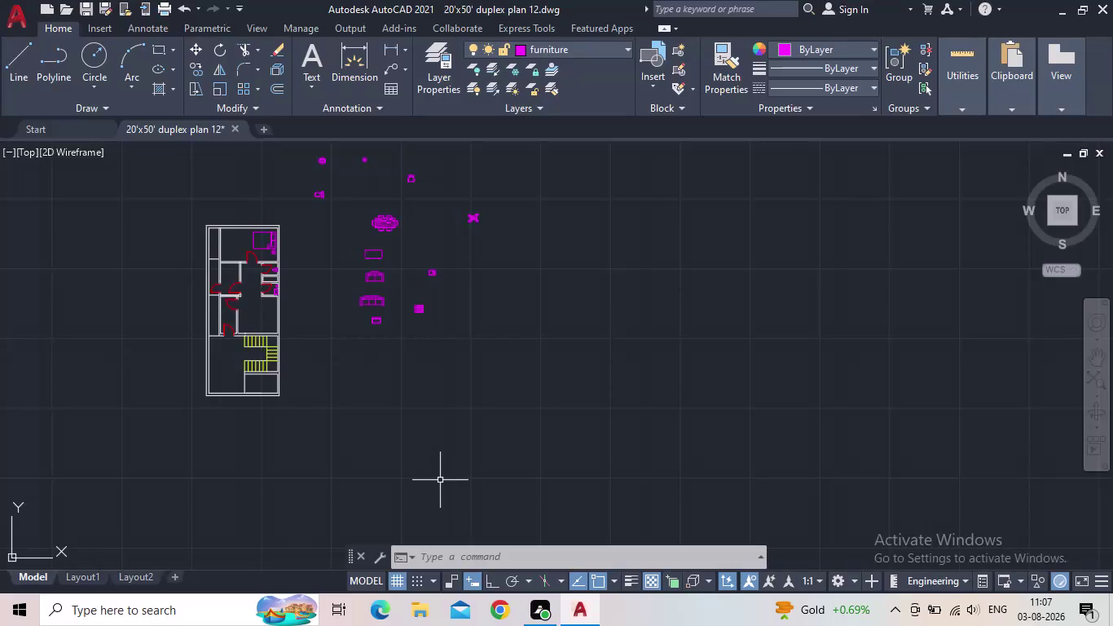
Pan and zoom across the duplex plan to view the bedroom, bathrooms and furniture.
middle_drag(367, 358, 386, 387)
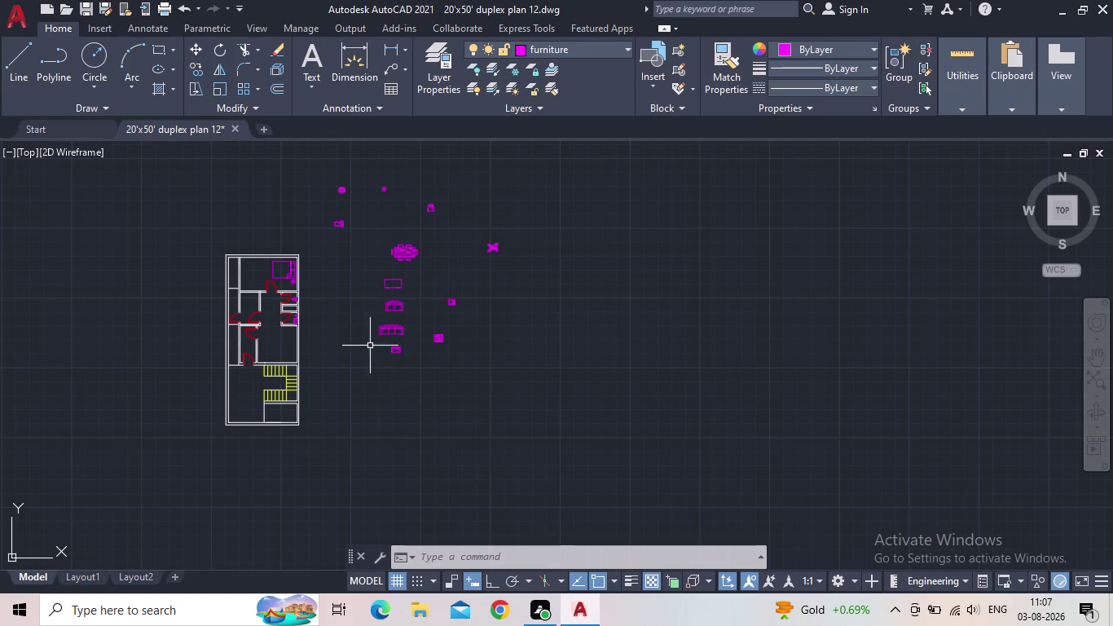
middle_drag(364, 332, 414, 281)
scroll(up, 3)
scroll(up, 3)
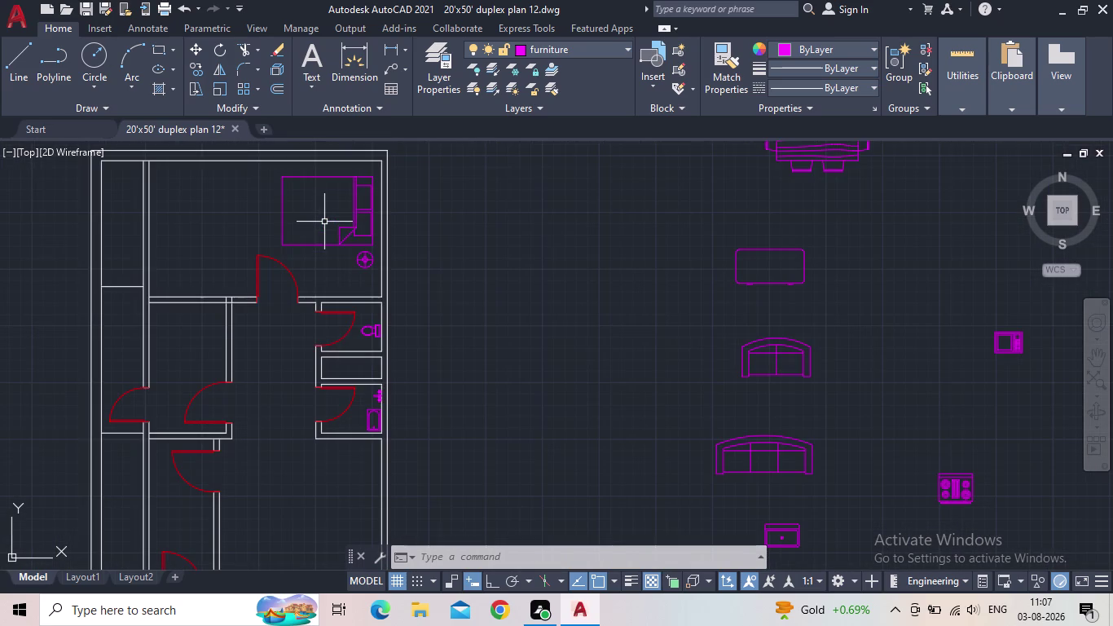
middle_drag(335, 263, 354, 249)
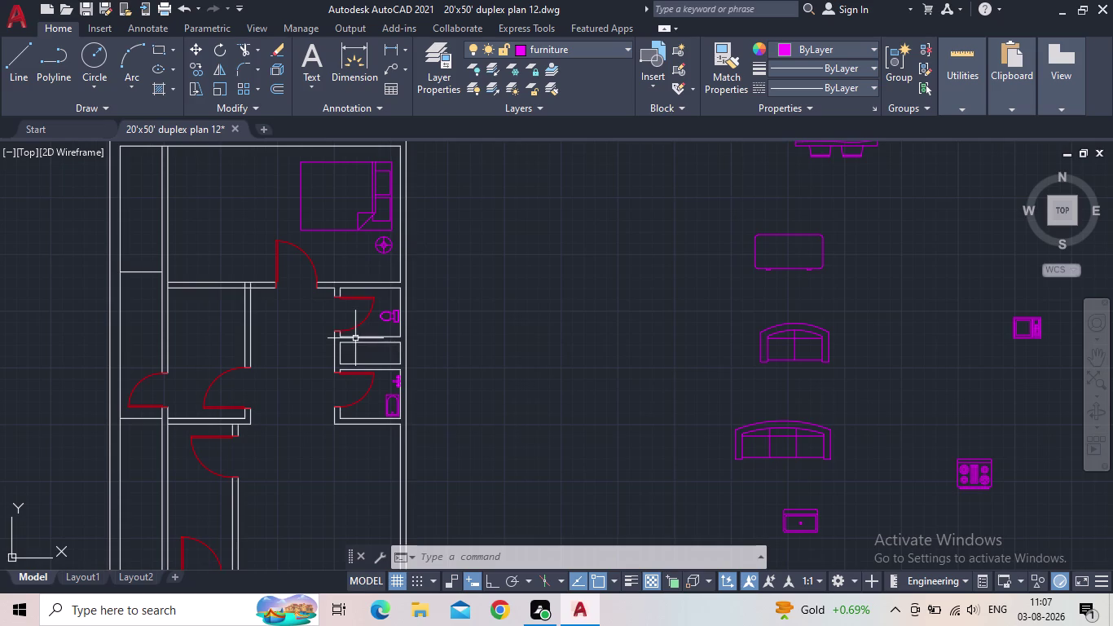
scroll(up, 3)
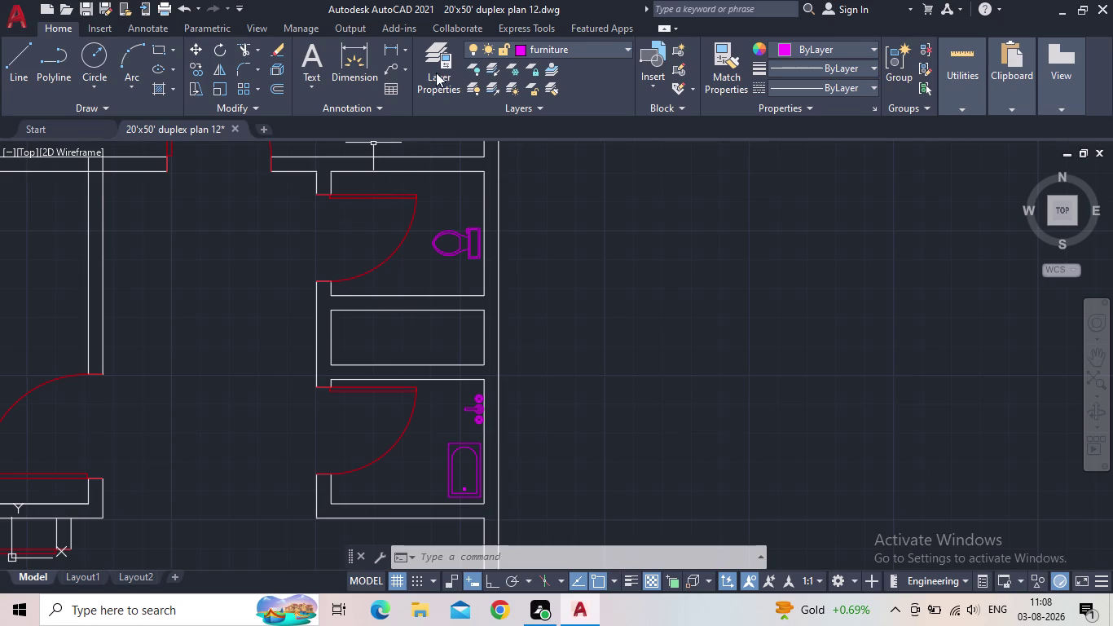
scroll(down, 3)
scroll(down, 3)
middle_drag(491, 238, 421, 202)
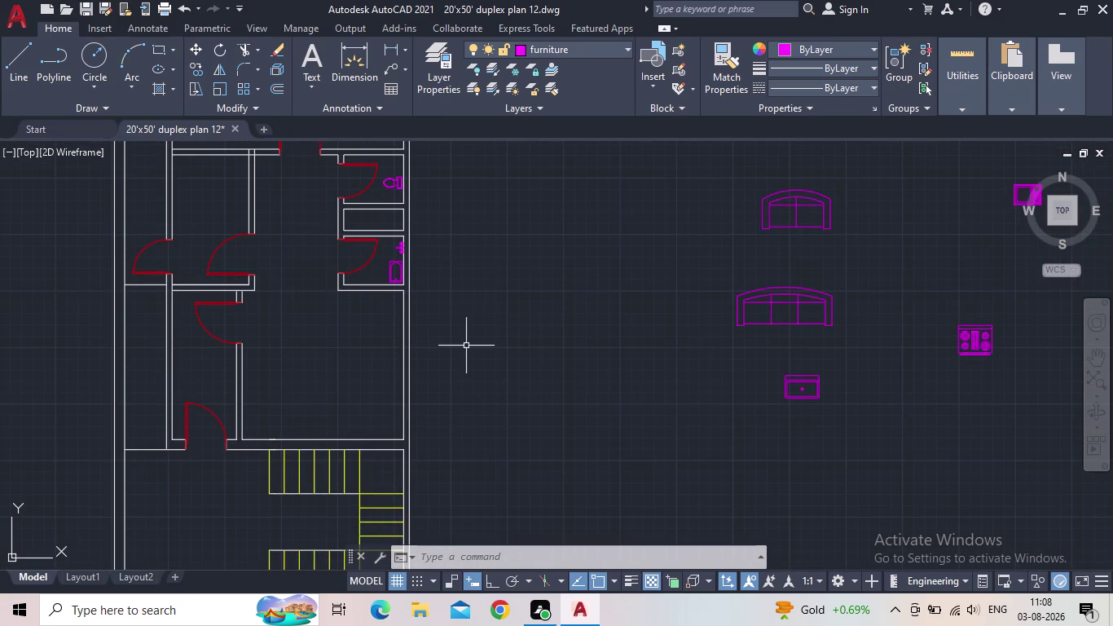
key(Escape)
Make floor the current layer in the Layer Properties Manager.
click(436, 75)
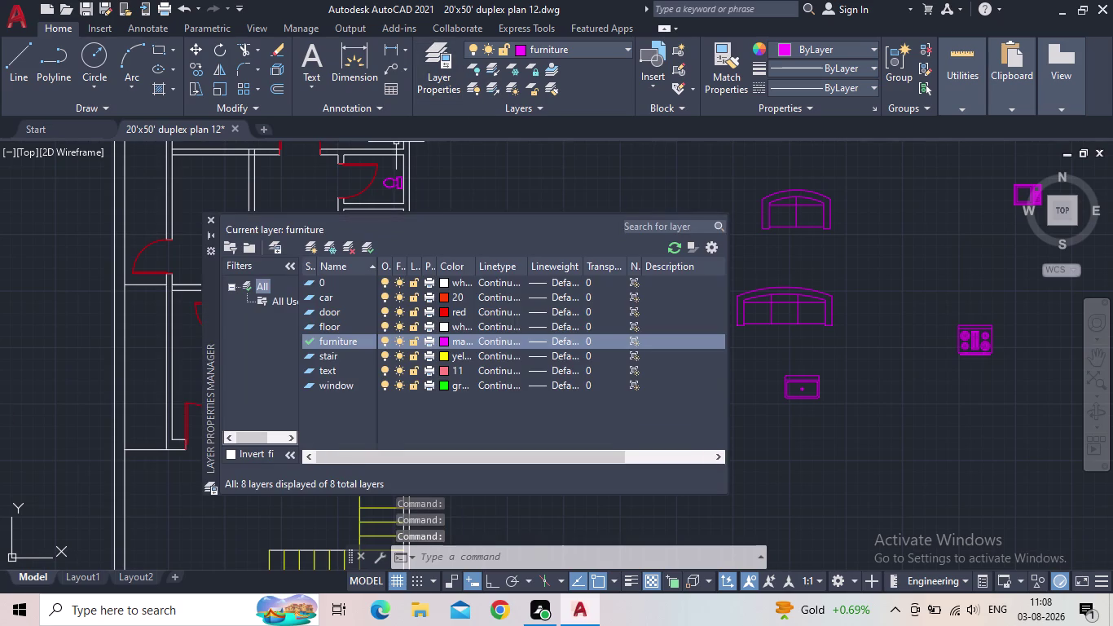
double_click(304, 325)
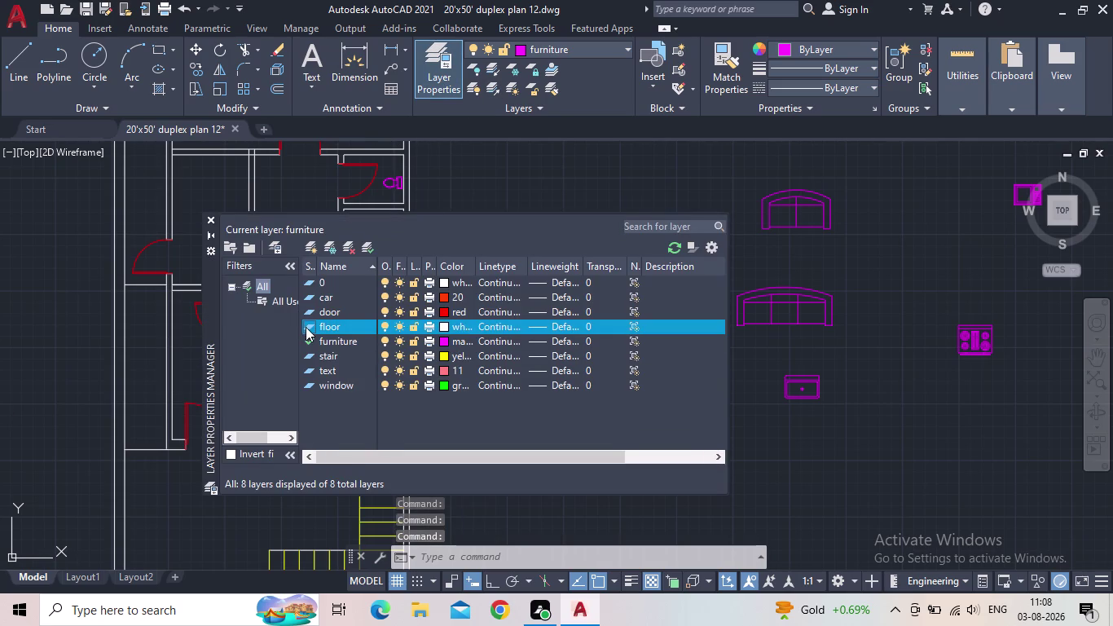
double_click(313, 327)
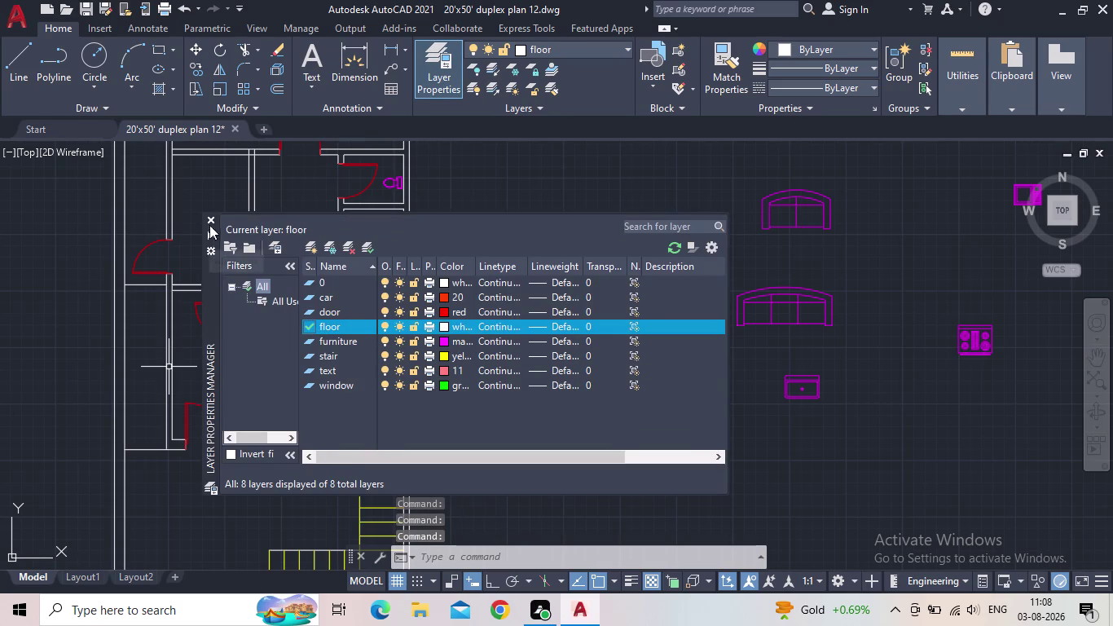
click(209, 218)
scroll(down, 3)
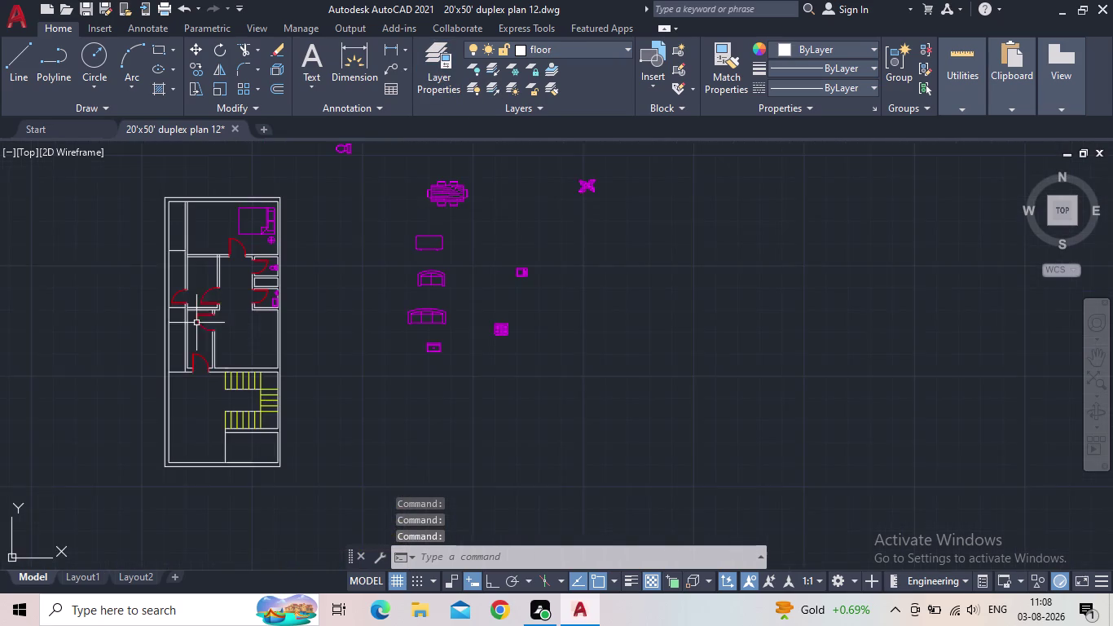
middle_drag(202, 333, 230, 347)
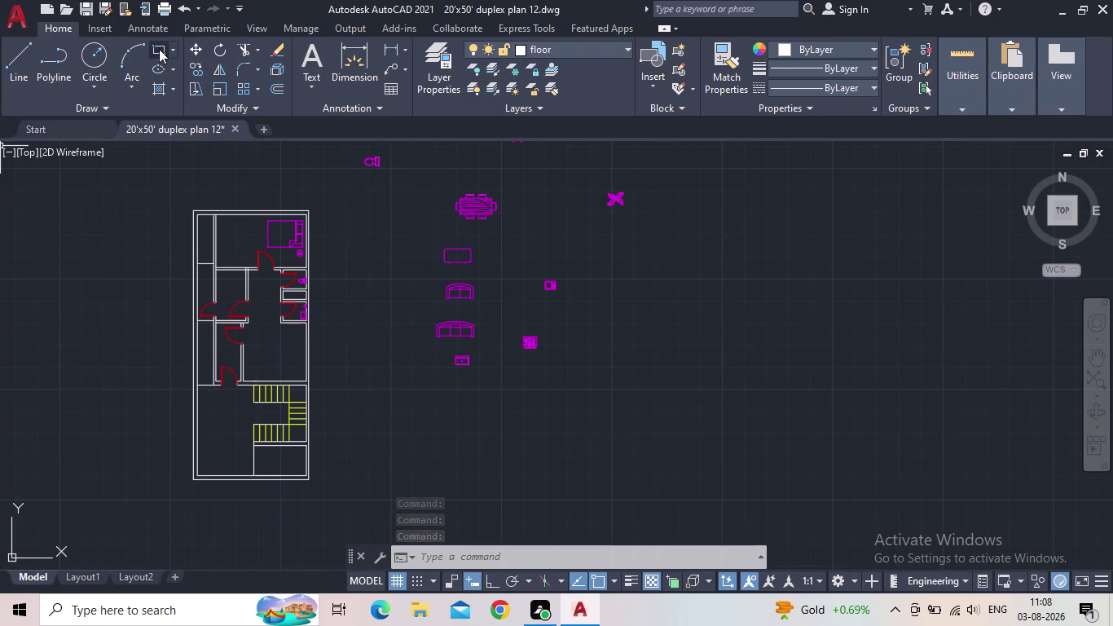
Draw the first counter rectangle at the wall corner of the room beside the bathrooms.
click(159, 48)
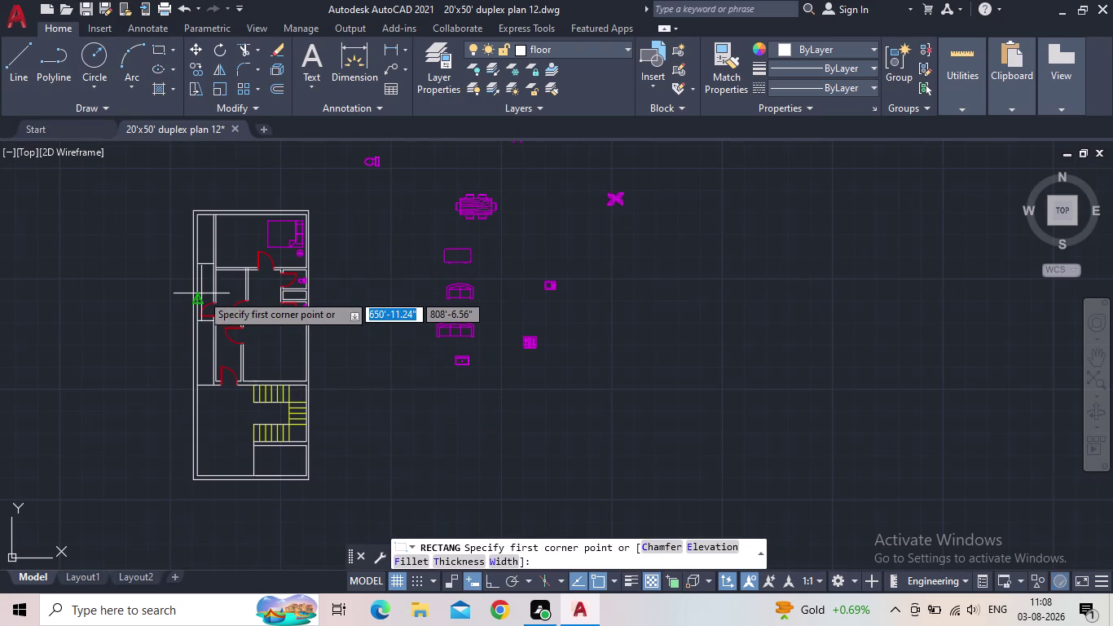
middle_drag(206, 306, 243, 409)
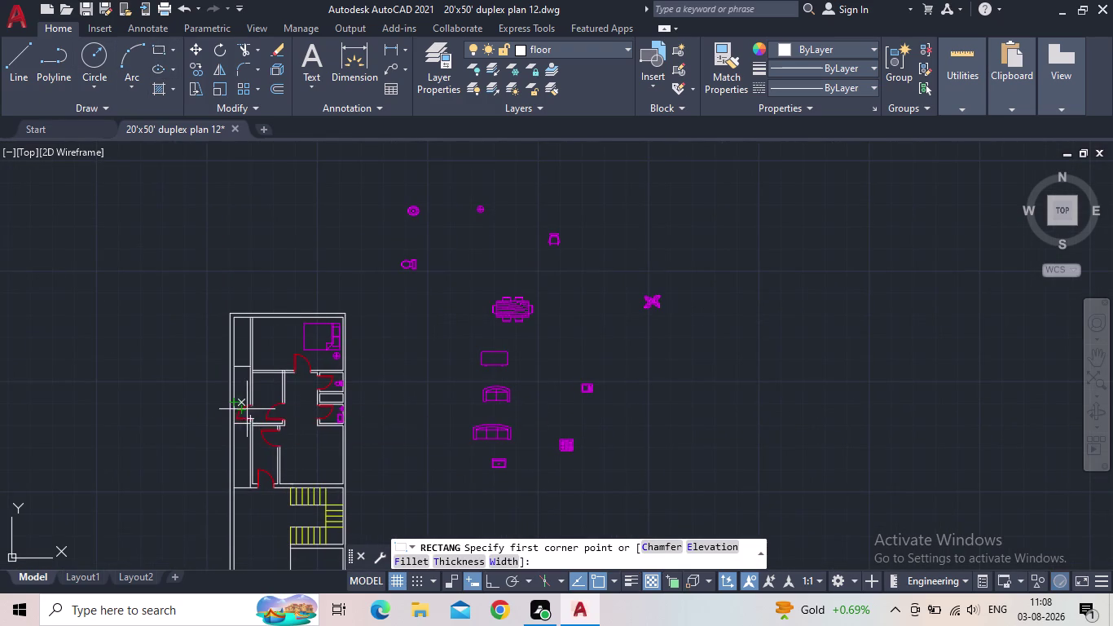
scroll(up, 3)
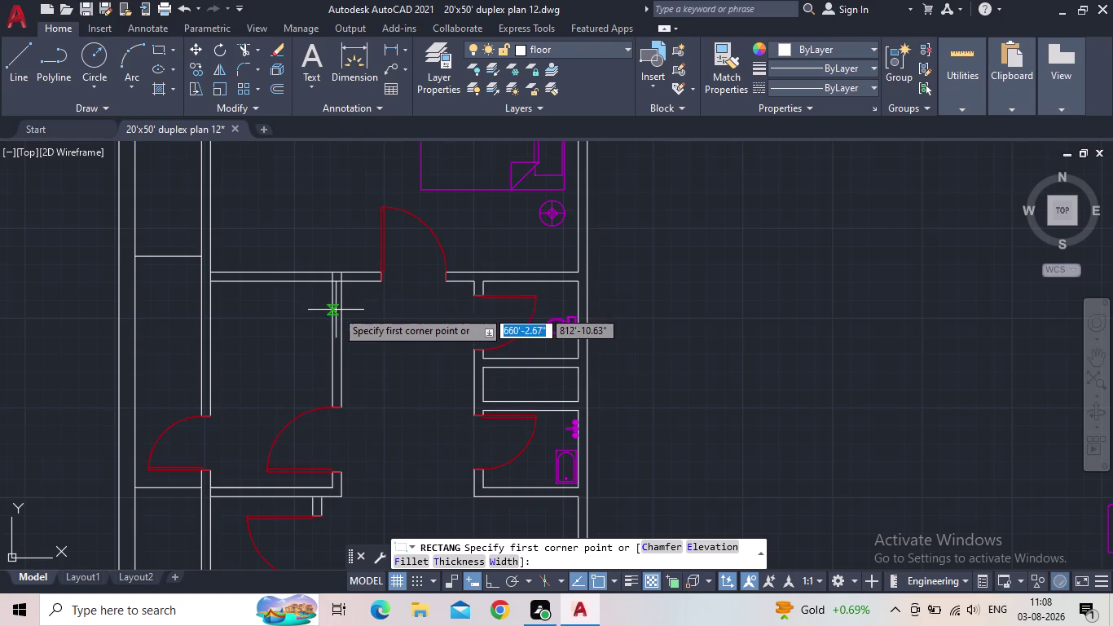
middle_drag(336, 310, 348, 300)
scroll(up, 3)
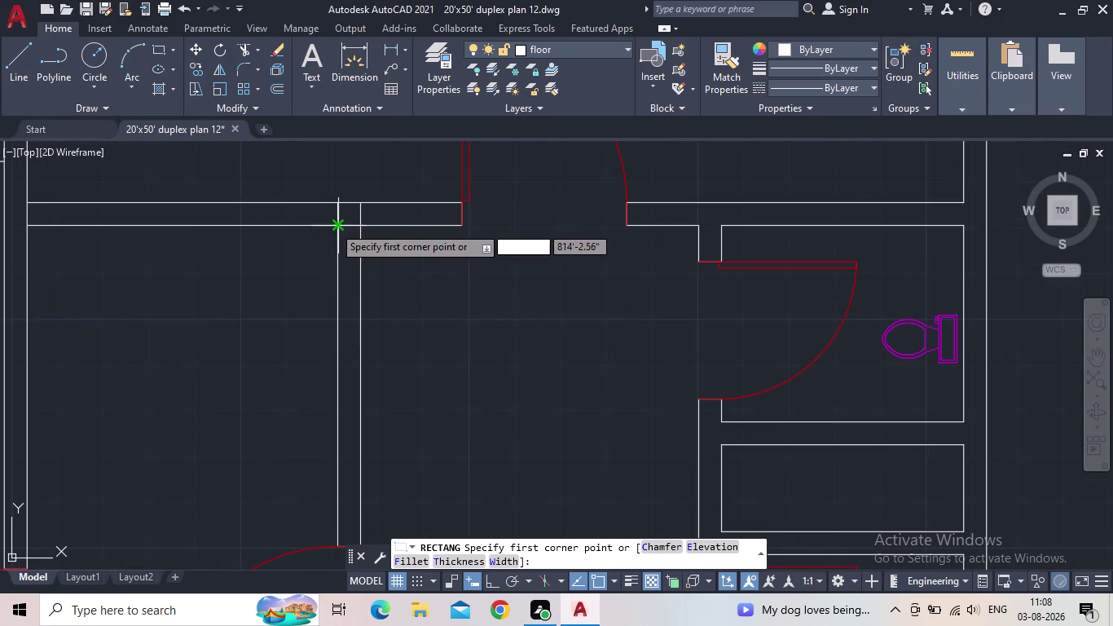
drag(333, 225, 333, 238)
middle_drag(152, 324, 278, 315)
scroll(down, 3)
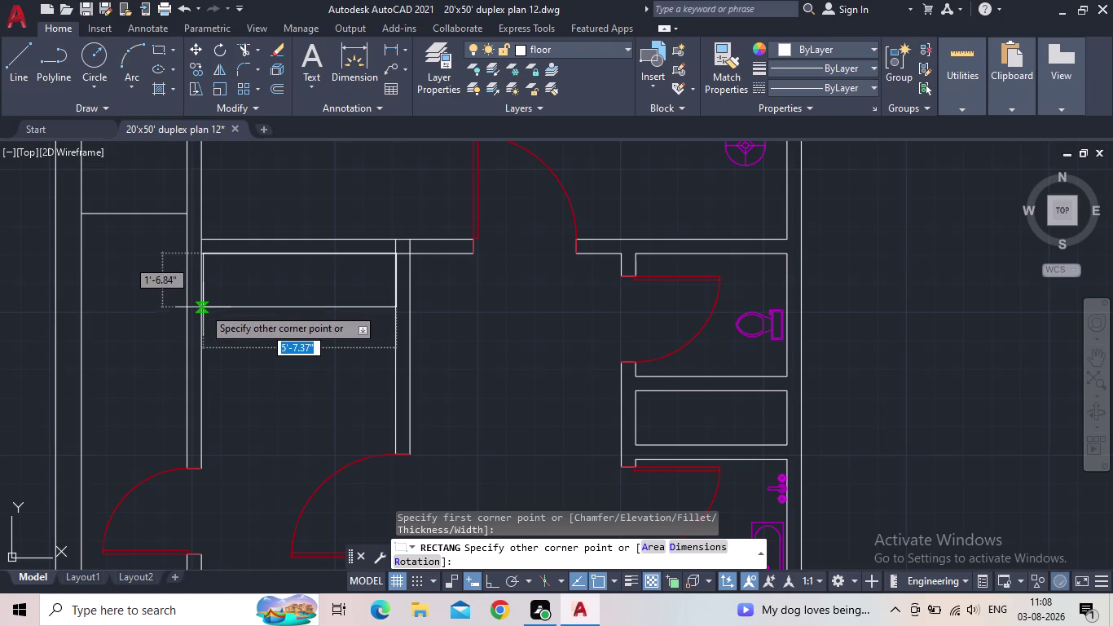
click(201, 299)
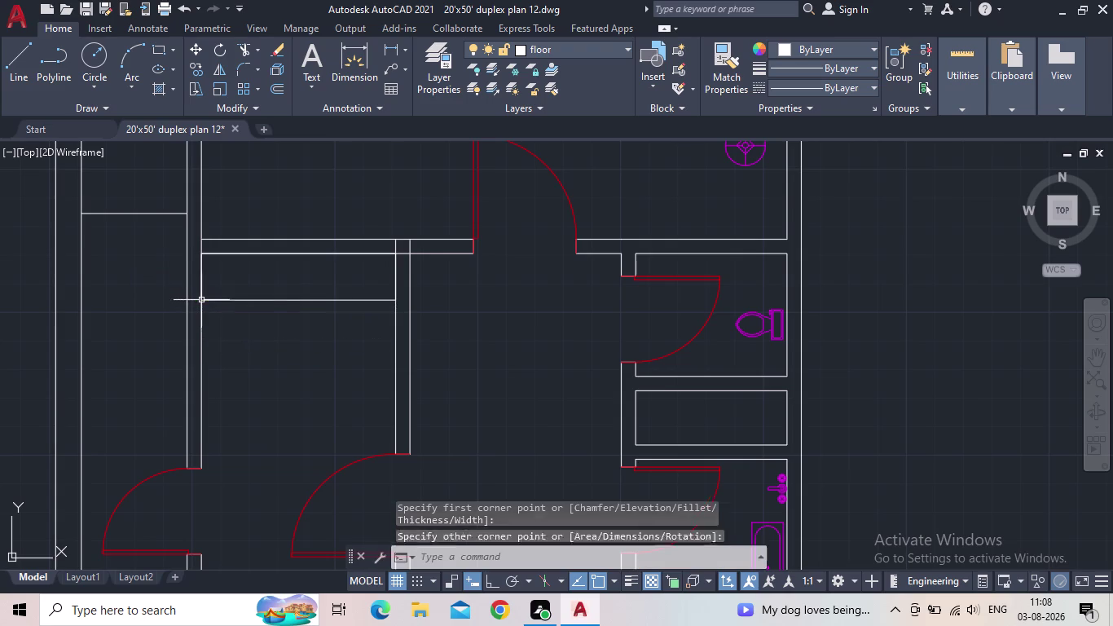
Draw a second, tall counter rectangle from the wall.
key(space)
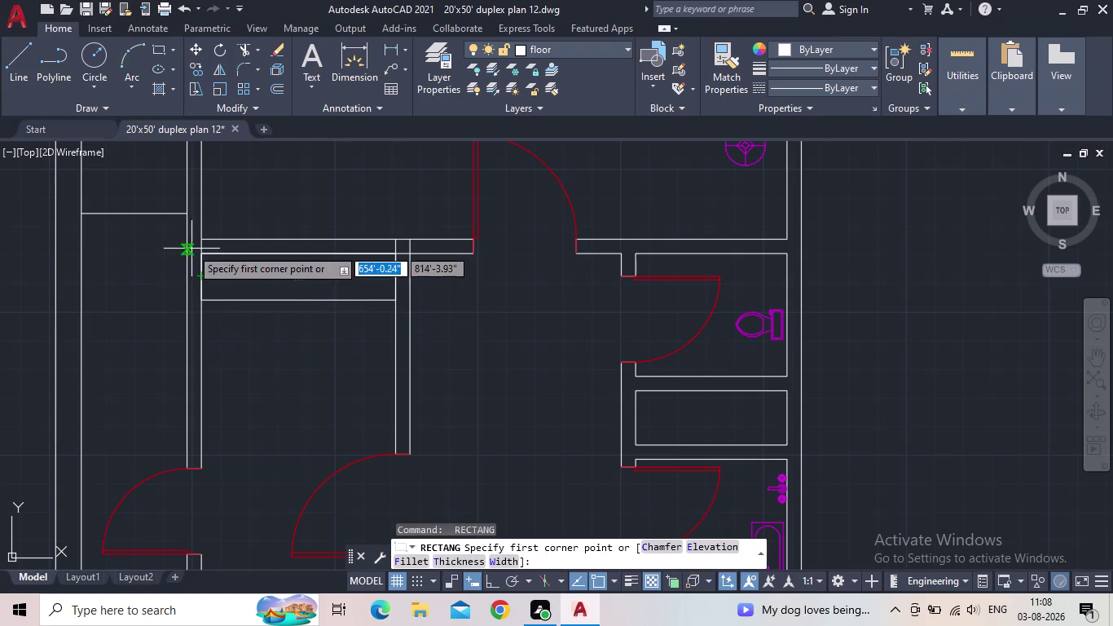
click(200, 257)
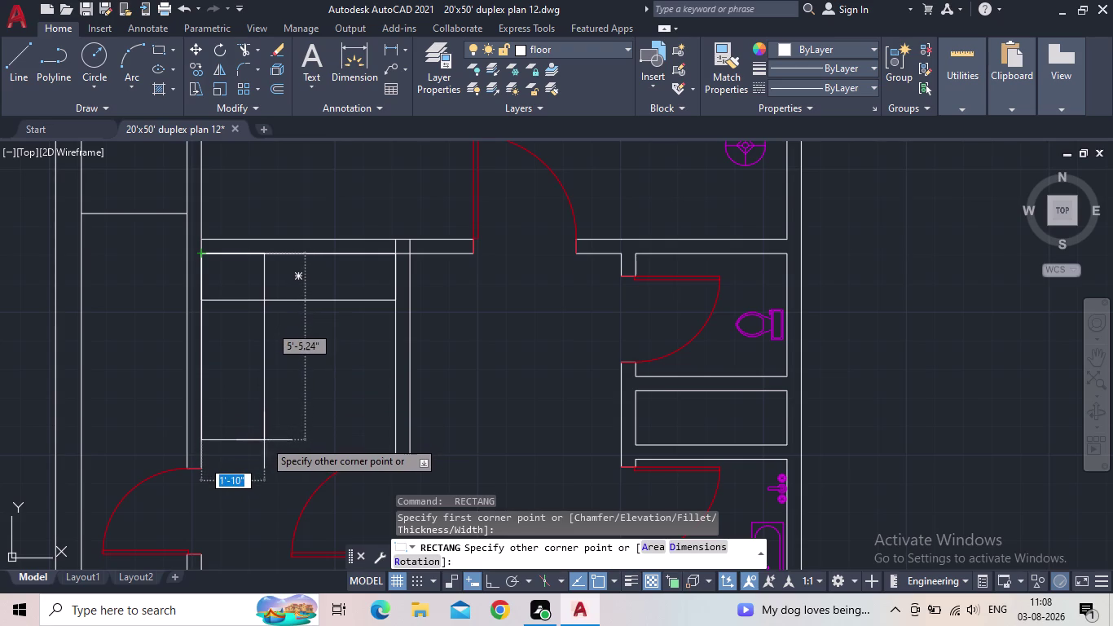
middle_drag(274, 442, 294, 422)
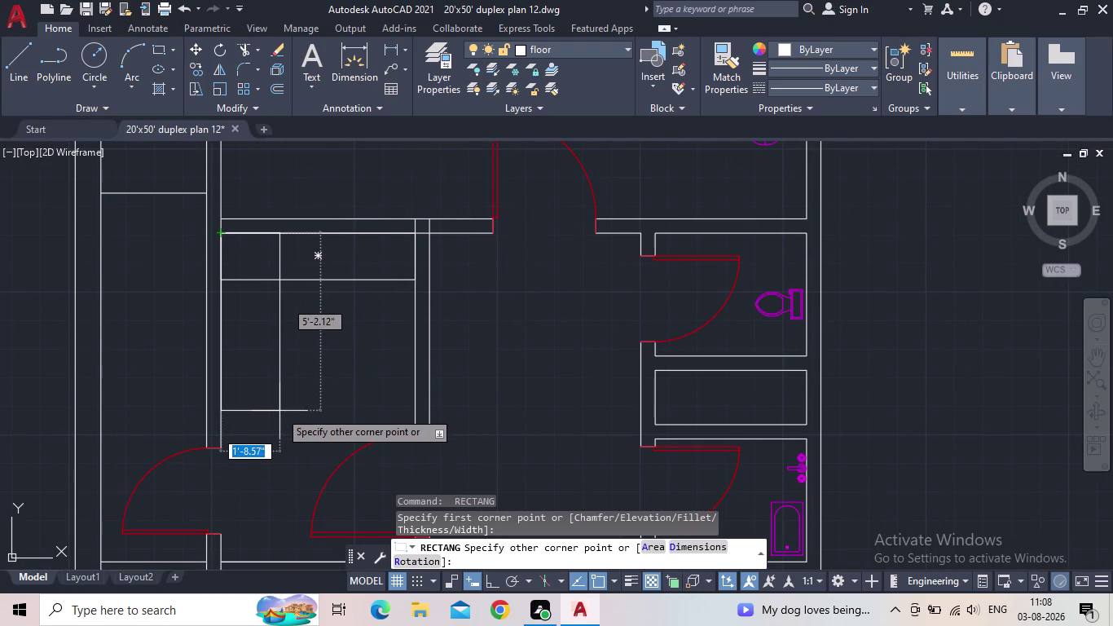
click(282, 410)
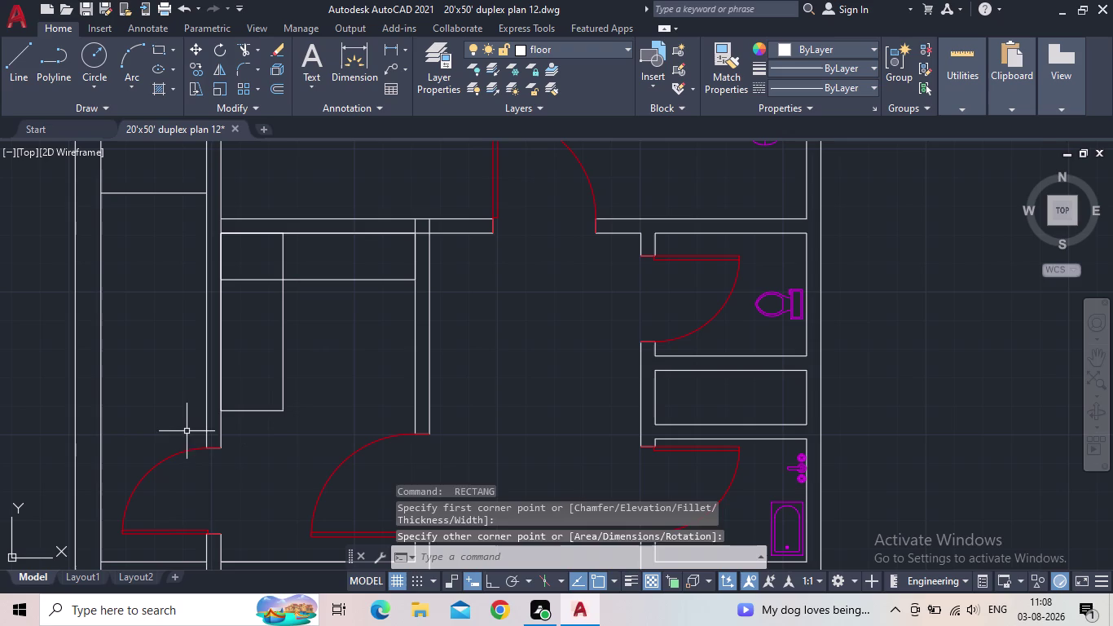
Trim the overlapping rectangle lines with a fence to leave an L-shaped counter.
key(Escape)
key(t)
key(r)
key(space)
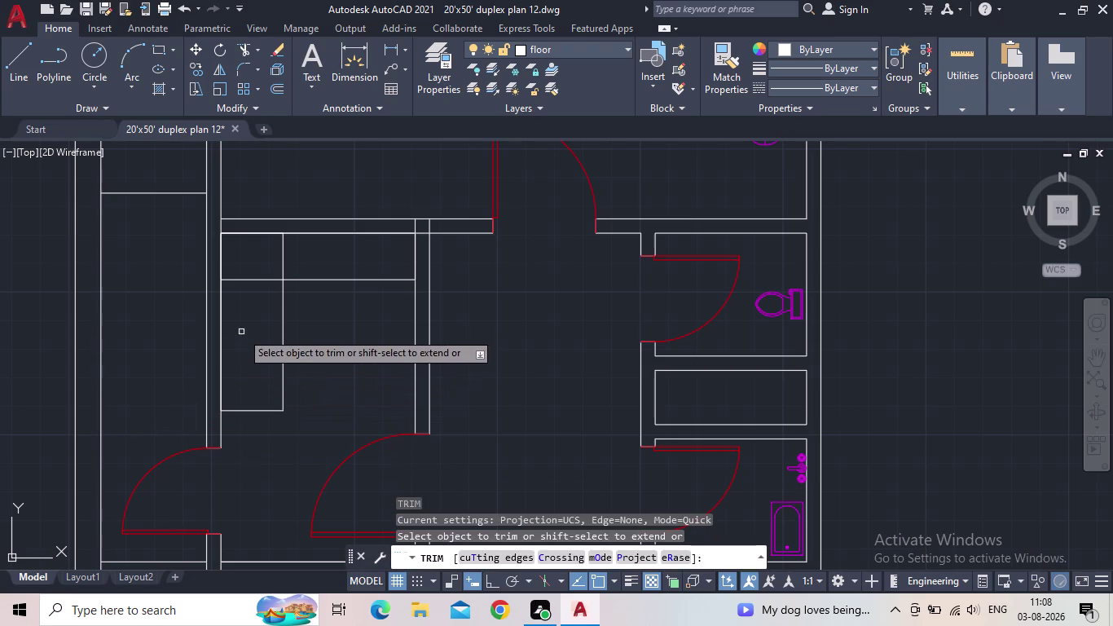
drag(250, 315, 305, 254)
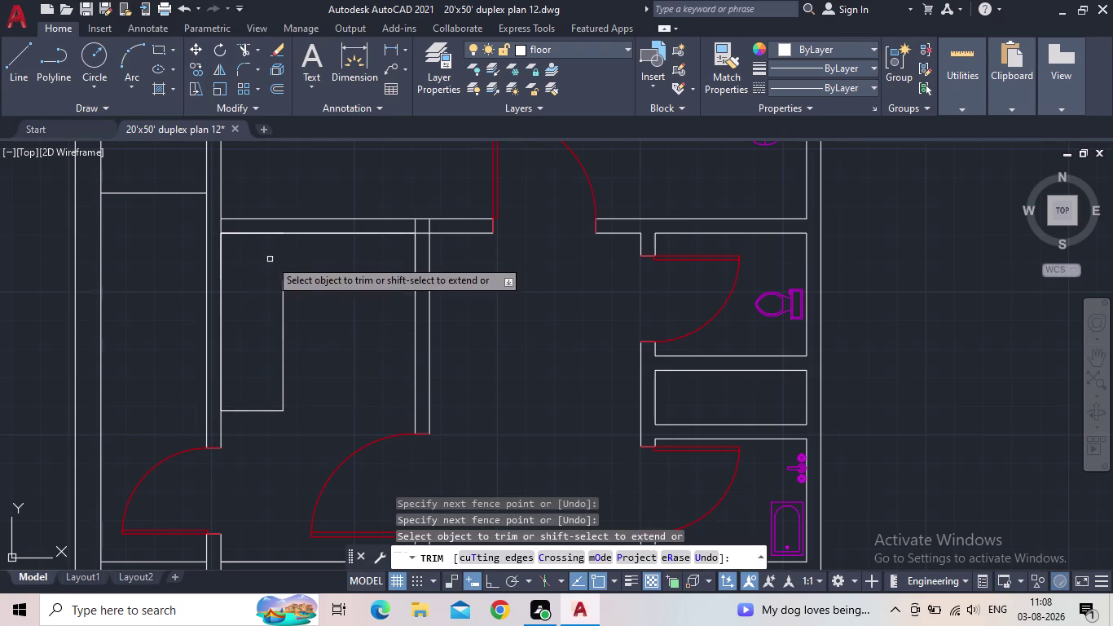
key(Escape)
scroll(down, 3)
middle_drag(282, 305, 249, 316)
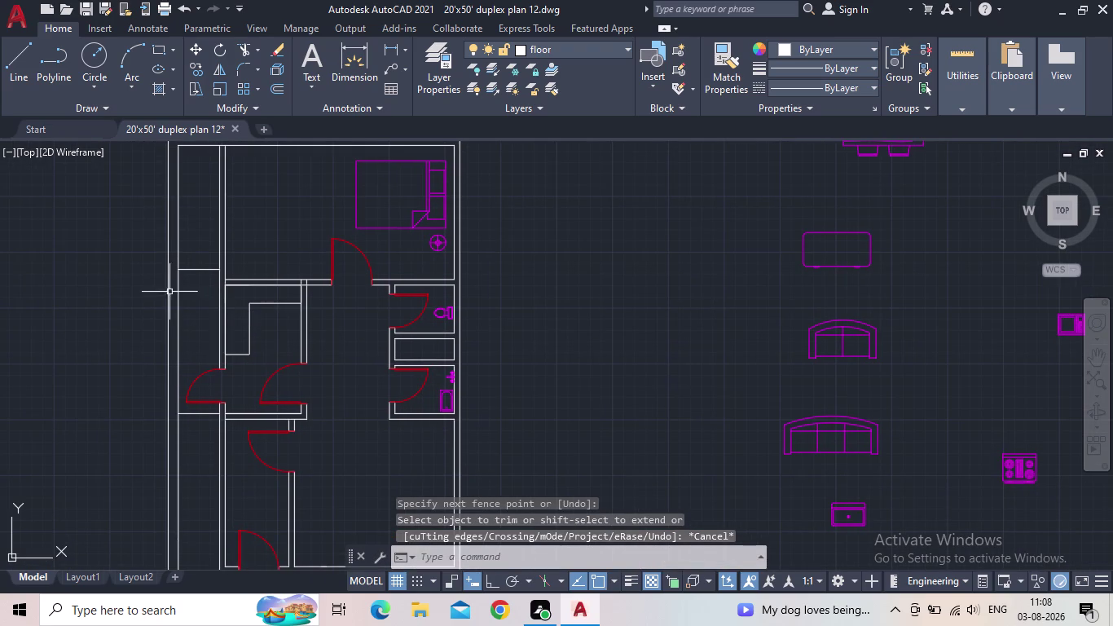
Move the stove and microwave blocks onto the new kitchen counter.
scroll(down, 3)
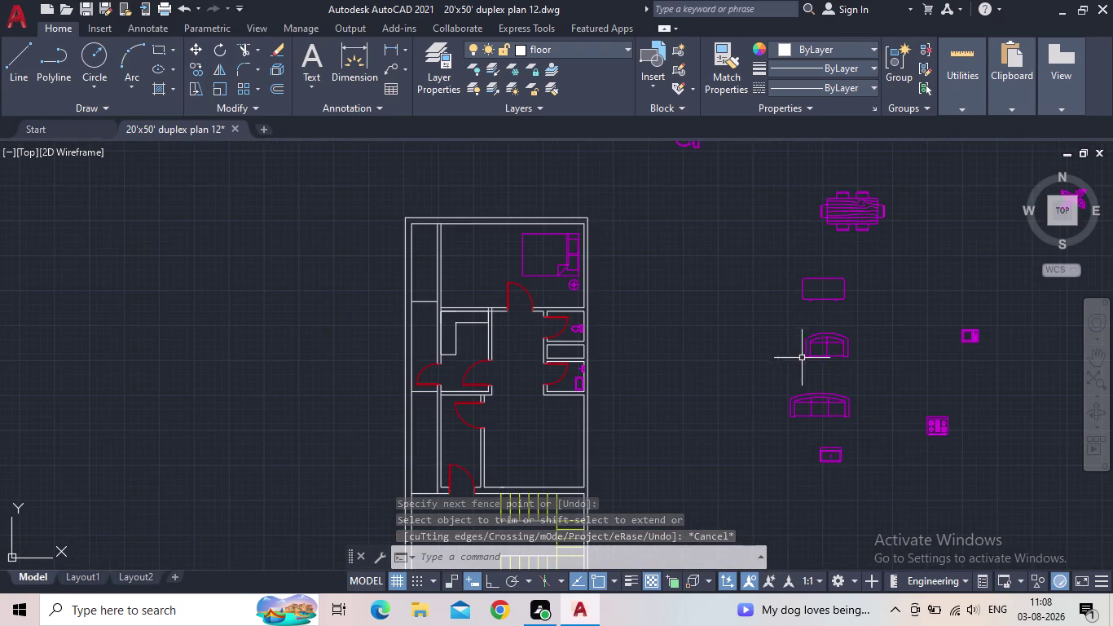
scroll(up, 3)
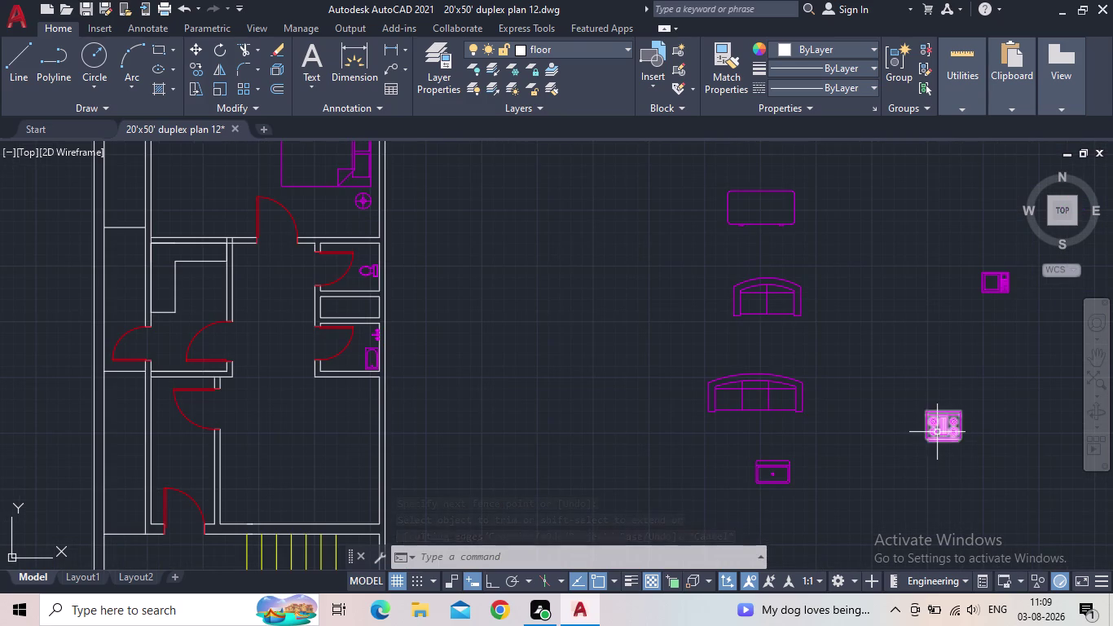
click(937, 430)
click(927, 413)
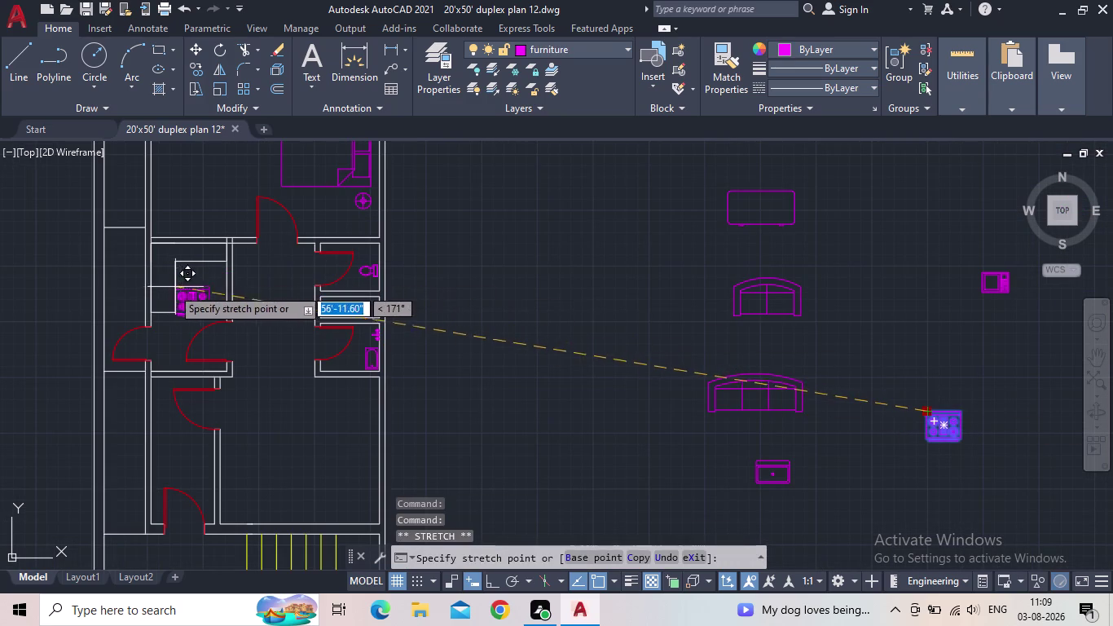
click(242, 285)
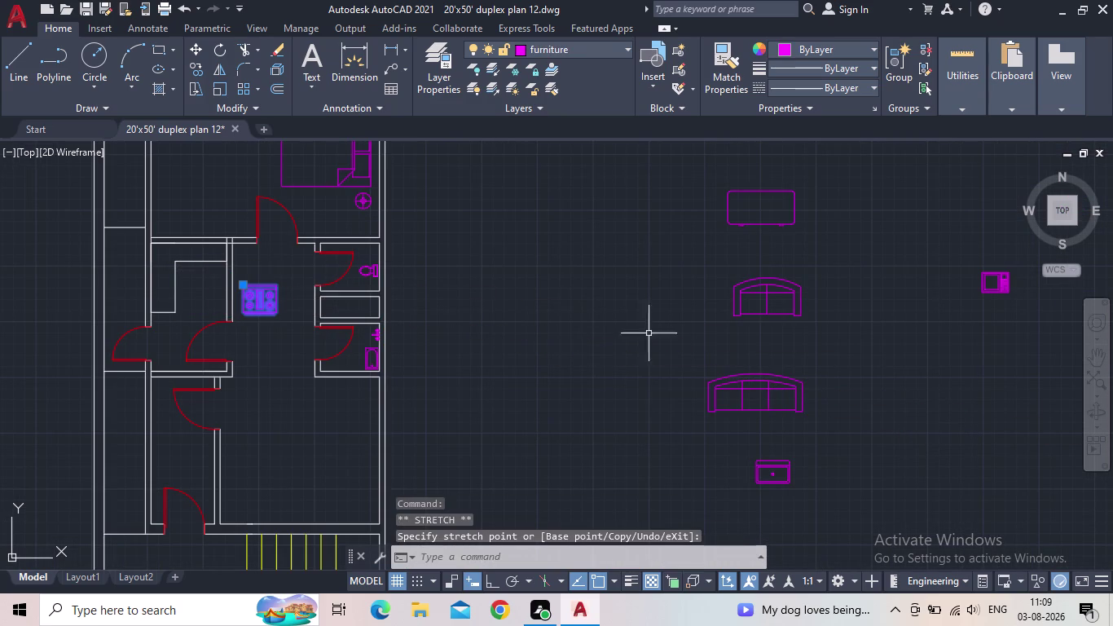
click(1006, 280)
drag(986, 294, 965, 299)
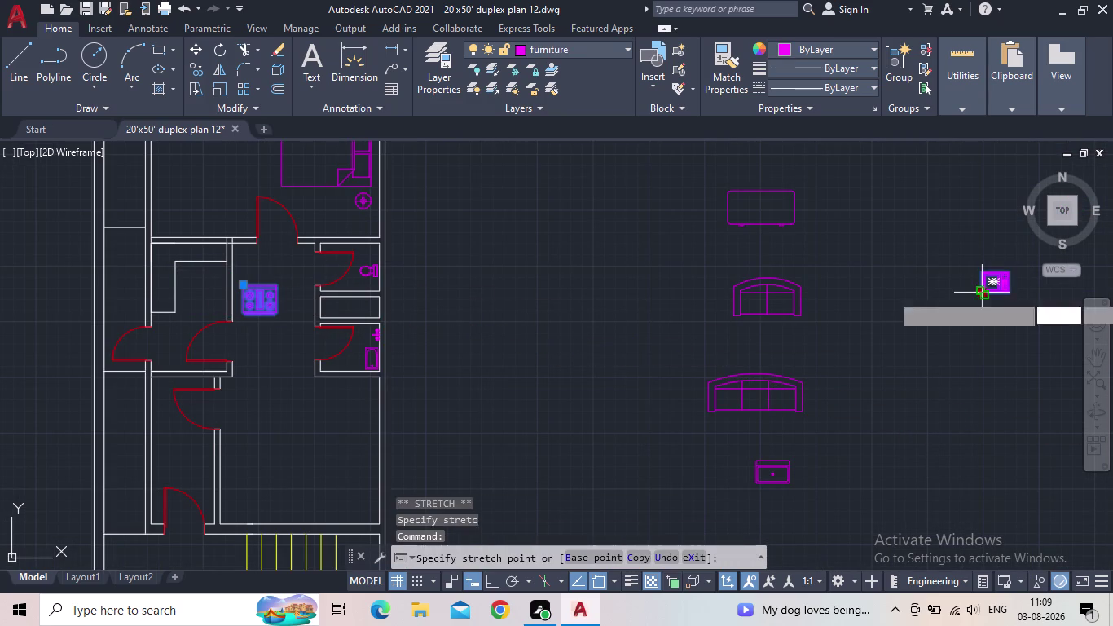
click(250, 349)
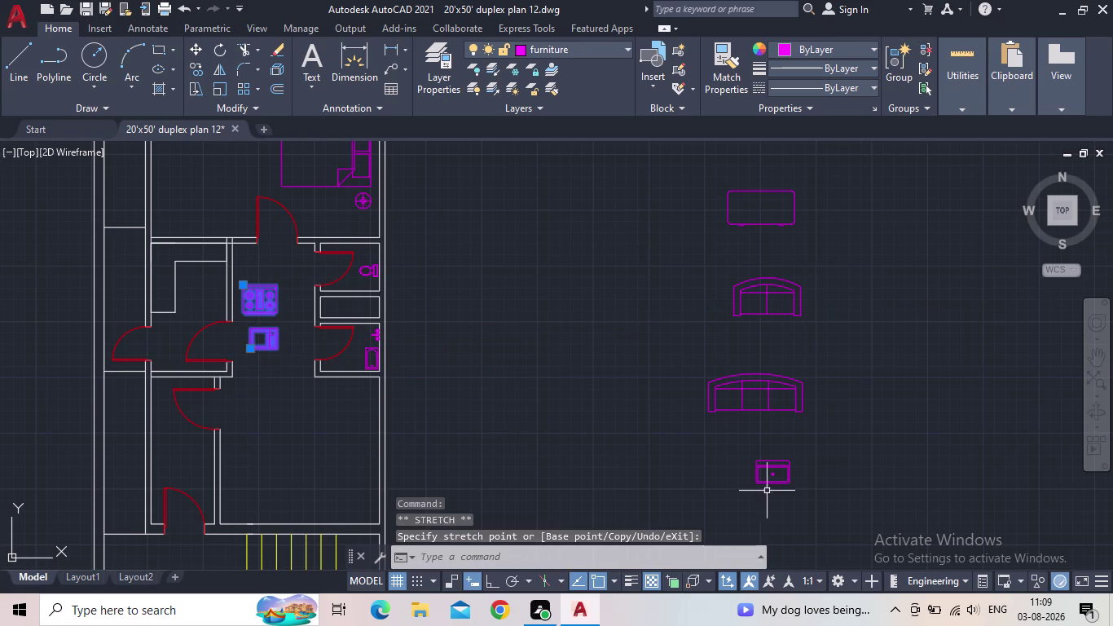
Move the sink block into the kitchen below the microwave.
click(764, 473)
click(753, 471)
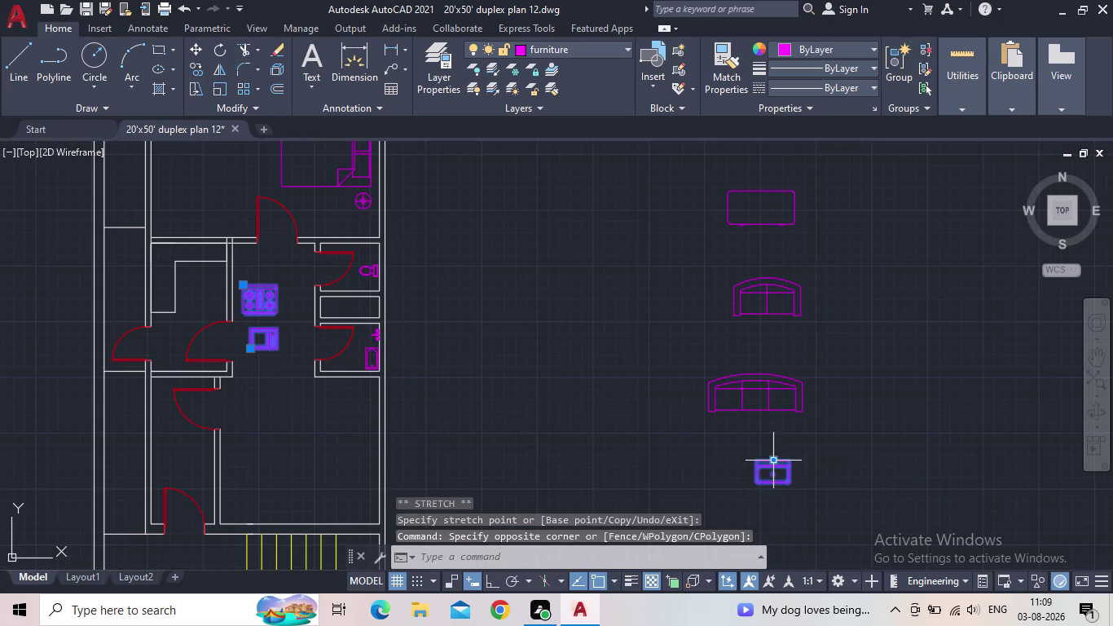
click(775, 459)
click(265, 368)
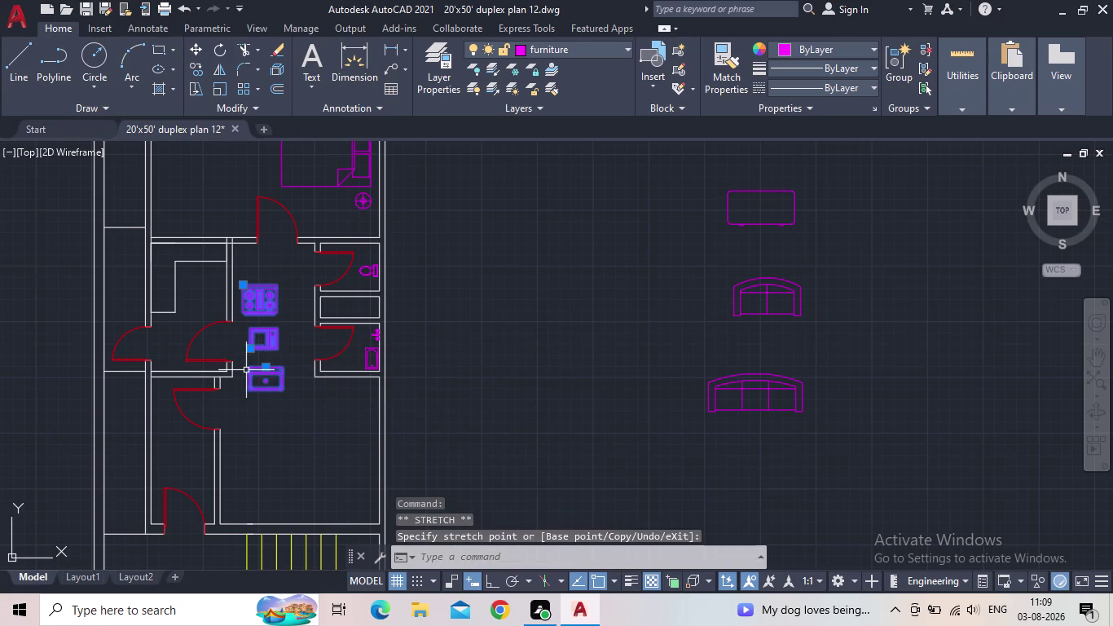
key(Escape)
scroll(up, 3)
middle_drag(243, 291, 250, 426)
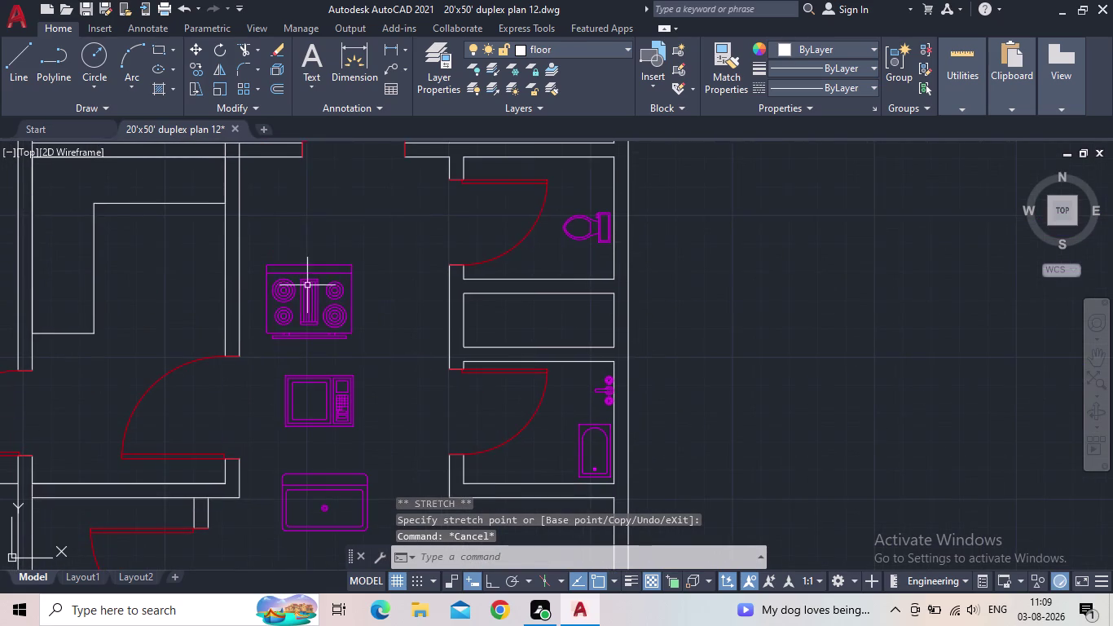
Scale the stove down to a smaller size.
click(309, 283)
text(s)
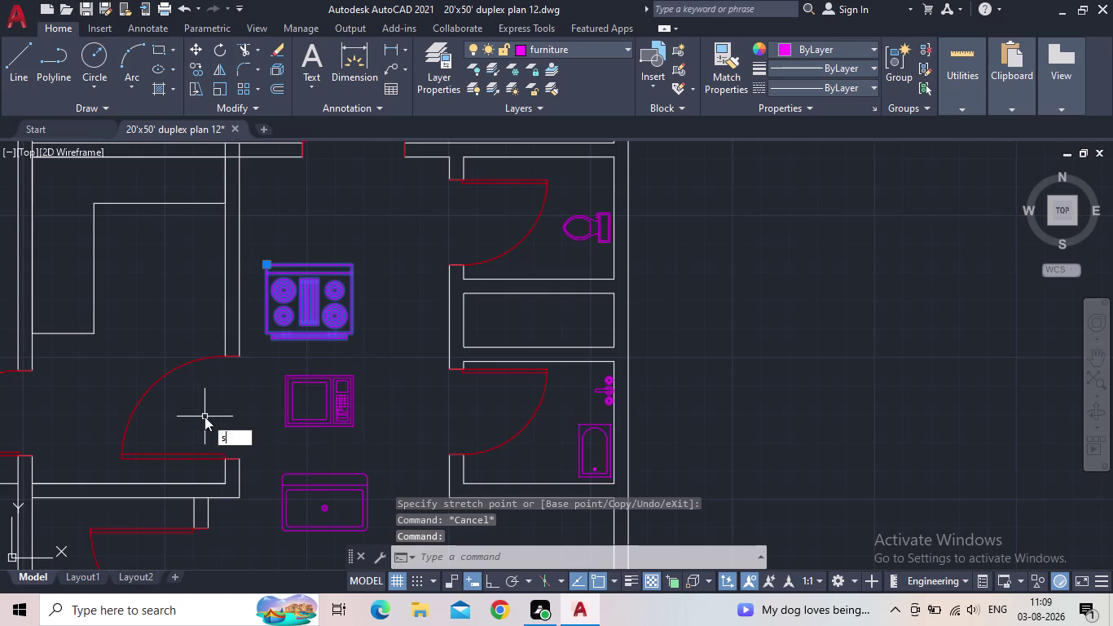
text(c)
key(space)
click(266, 270)
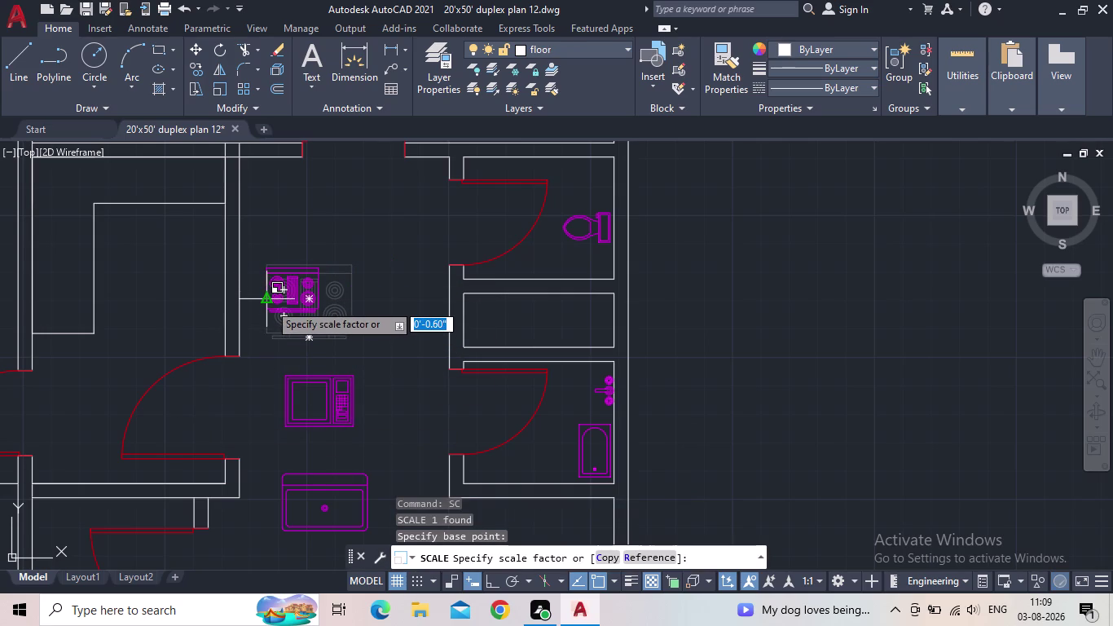
click(269, 303)
Move the resized stove to the left counter.
click(284, 303)
click(272, 280)
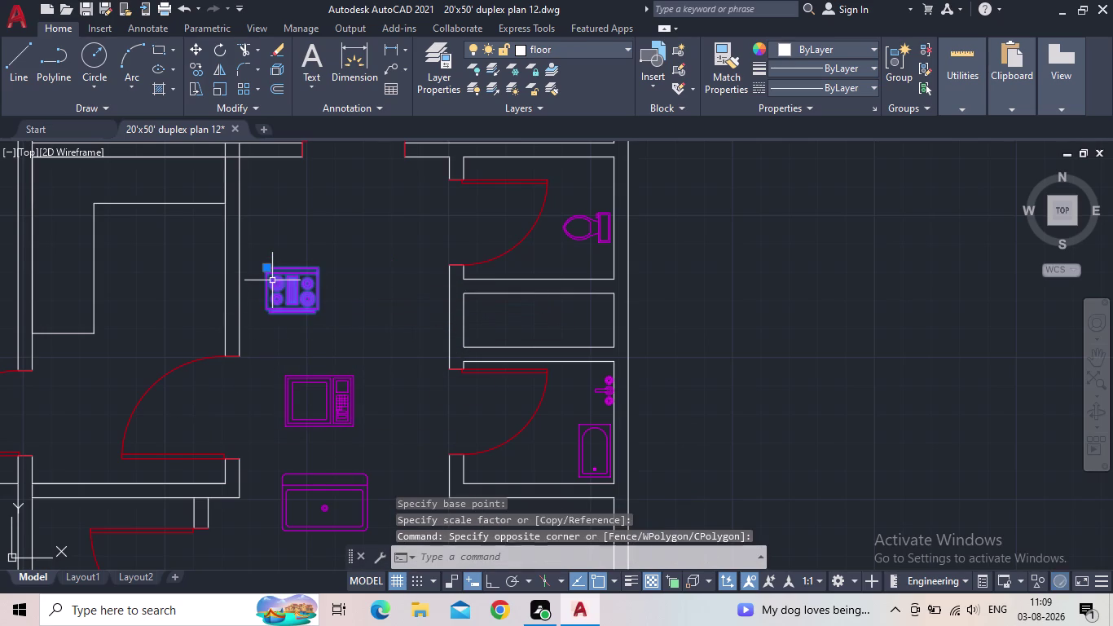
click(264, 270)
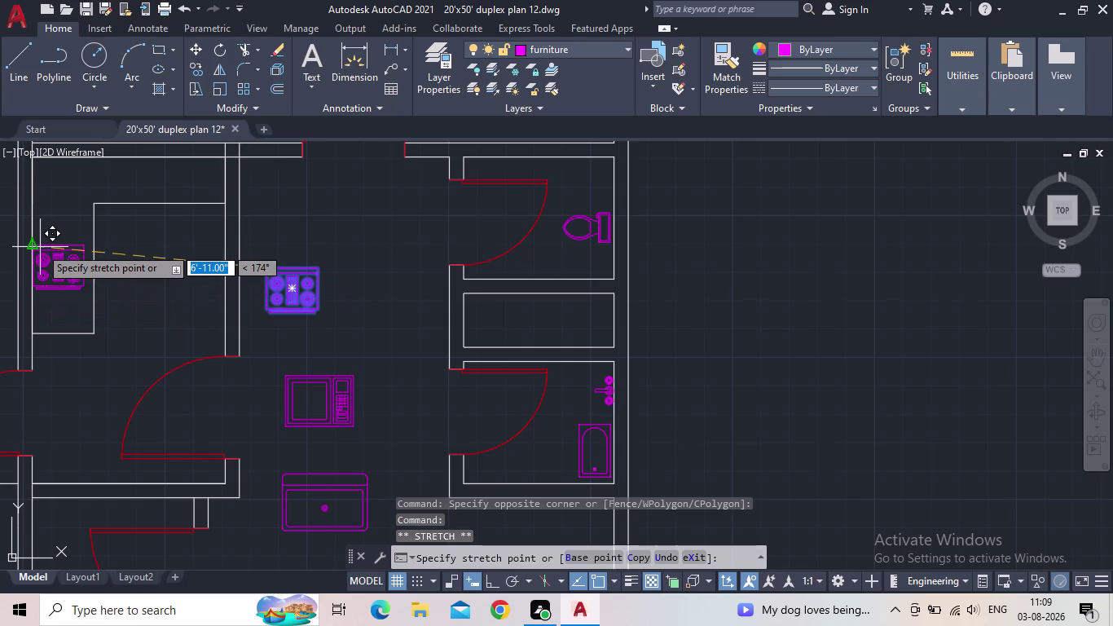
click(44, 248)
middle_drag(88, 265, 79, 291)
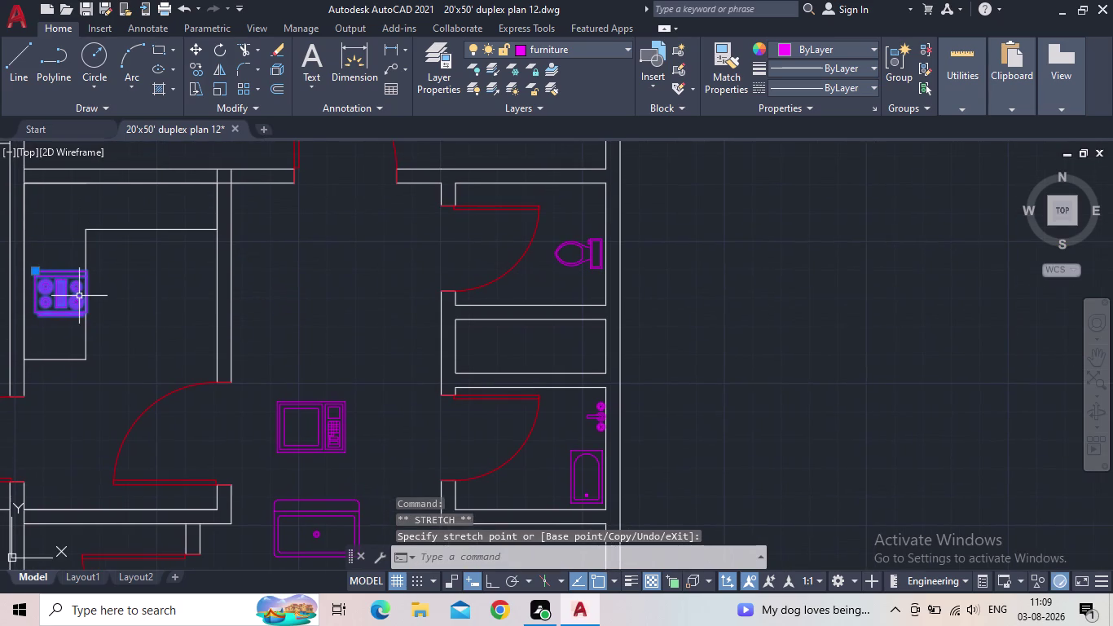
key(Escape)
Rotate the stove 270° so it runs upright along the wall.
key(r)
key(o)
key(Return)
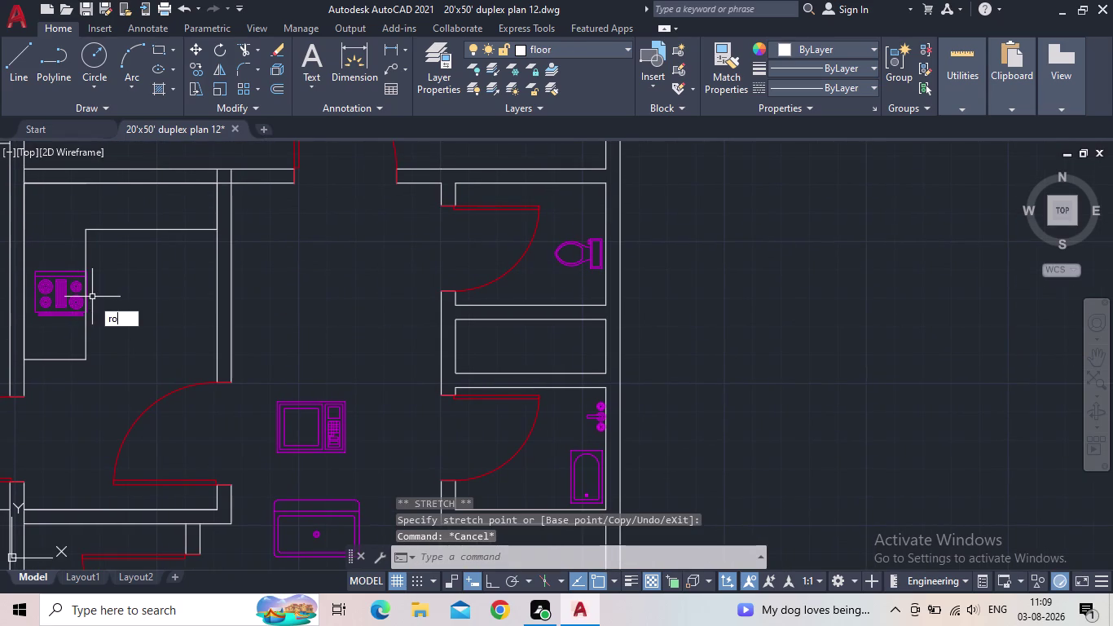
click(492, 582)
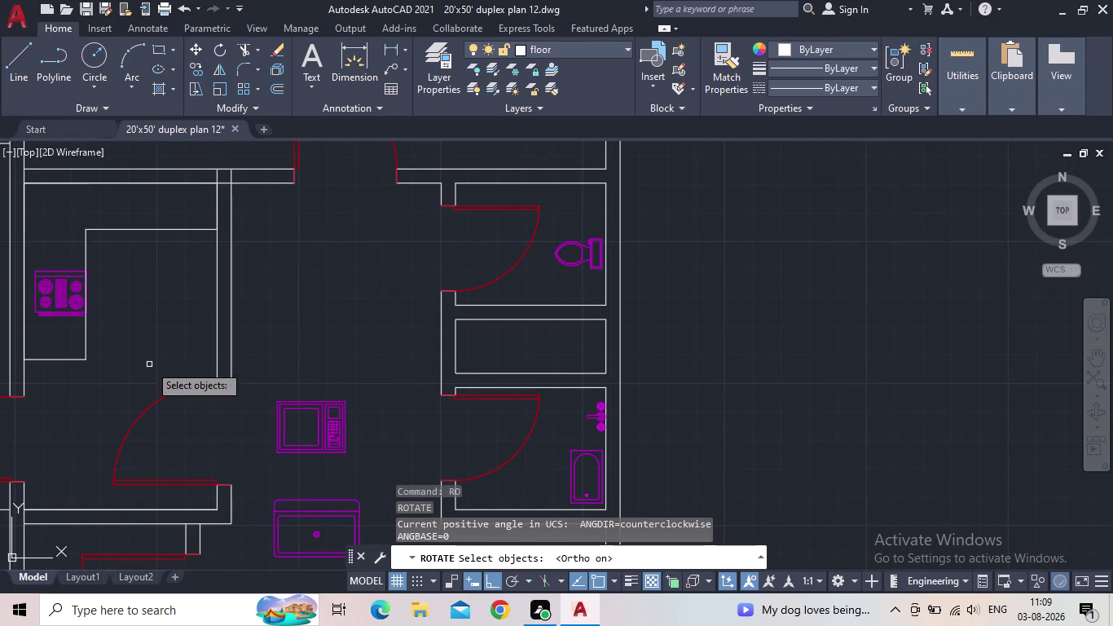
click(60, 306)
key(space)
click(62, 319)
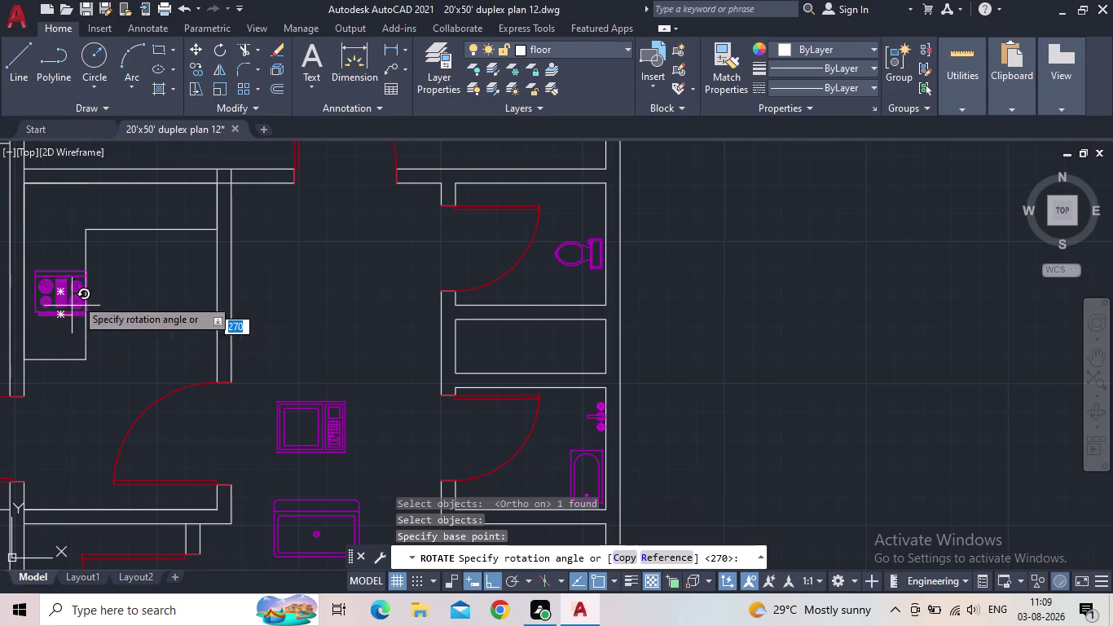
click(64, 232)
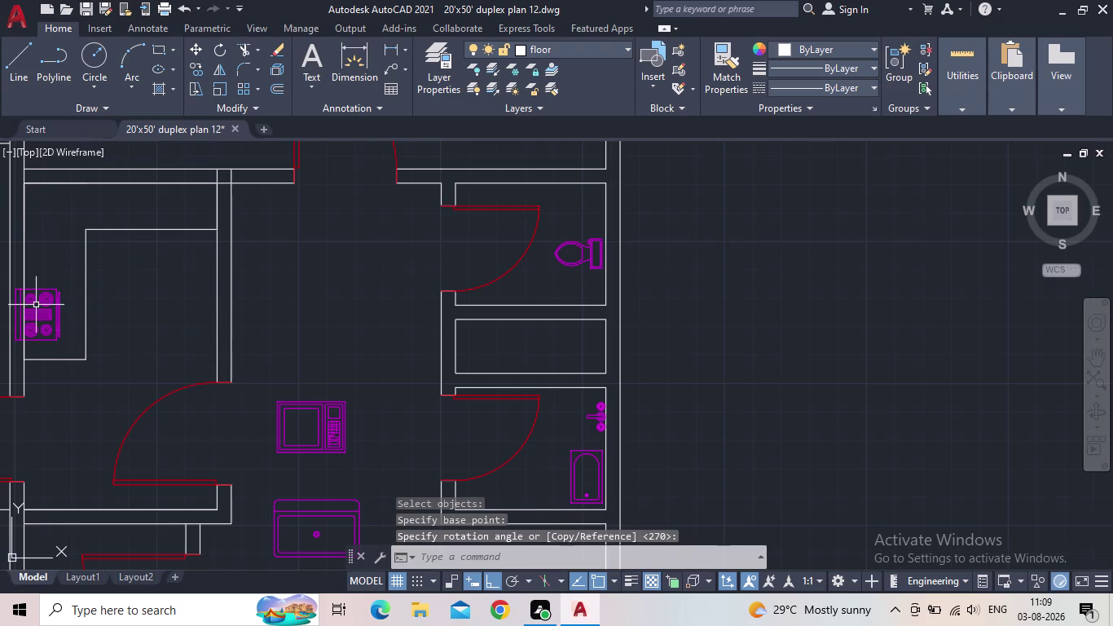
key(Escape)
click(48, 323)
Select the rotated stove, zoom in, and turn Ortho off.
click(17, 342)
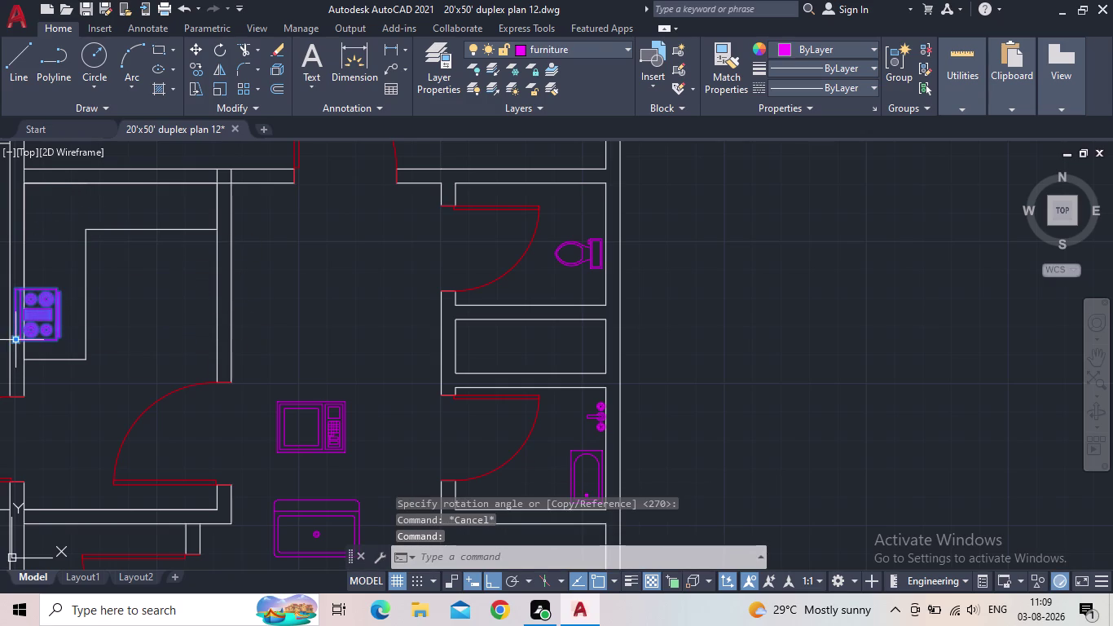
scroll(up, 3)
middle_drag(58, 332, 241, 346)
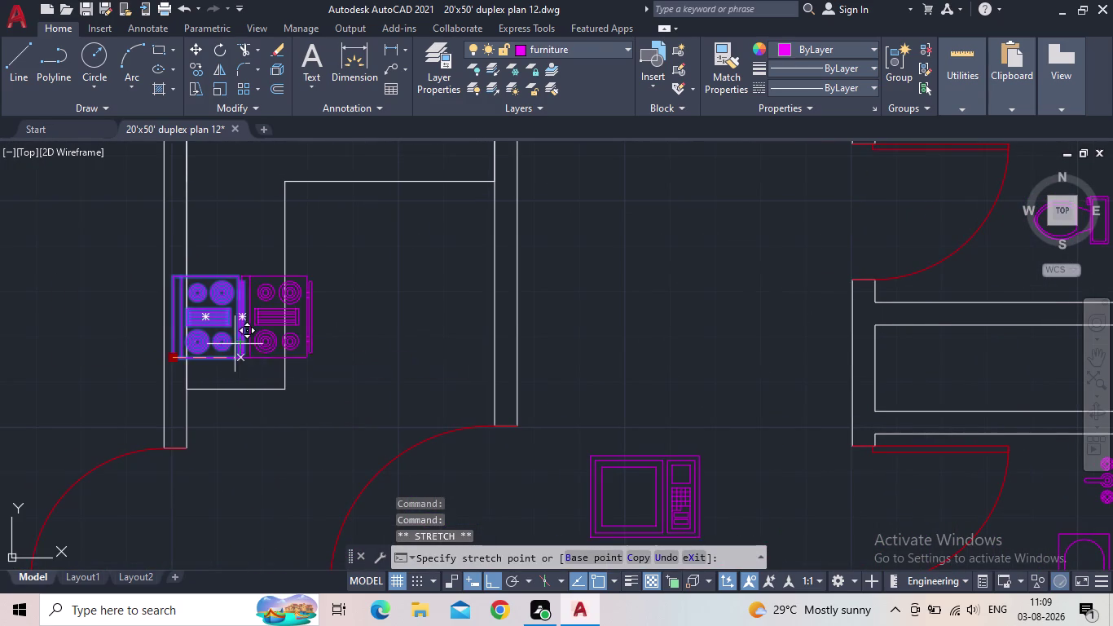
scroll(up, 3)
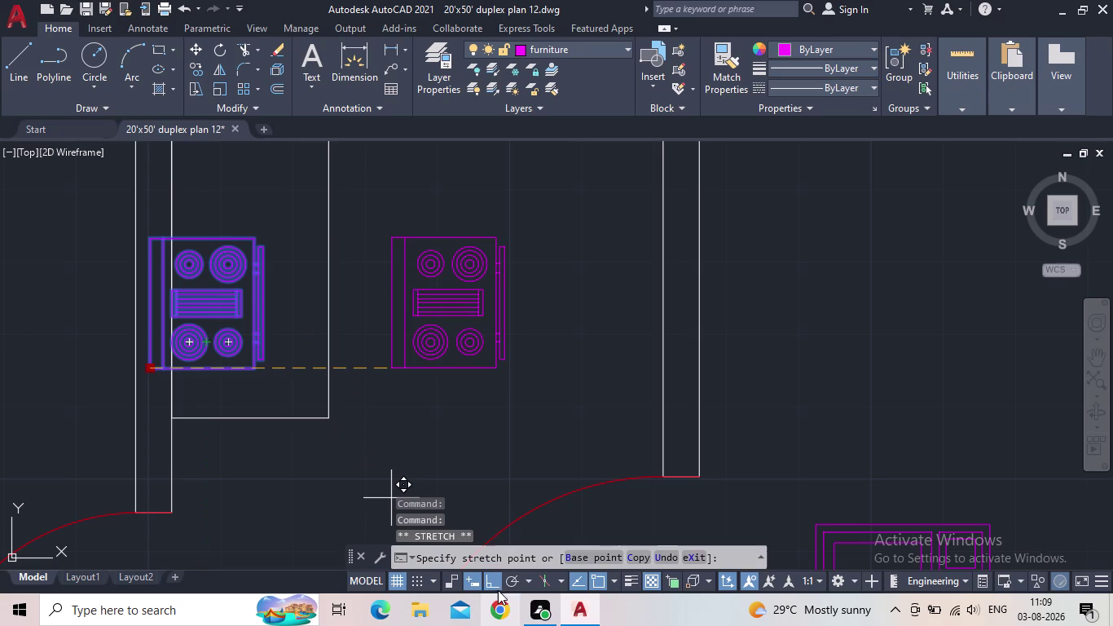
click(489, 583)
Grip-move the stove by its corner to fit inside the left counter corner.
scroll(up, 3)
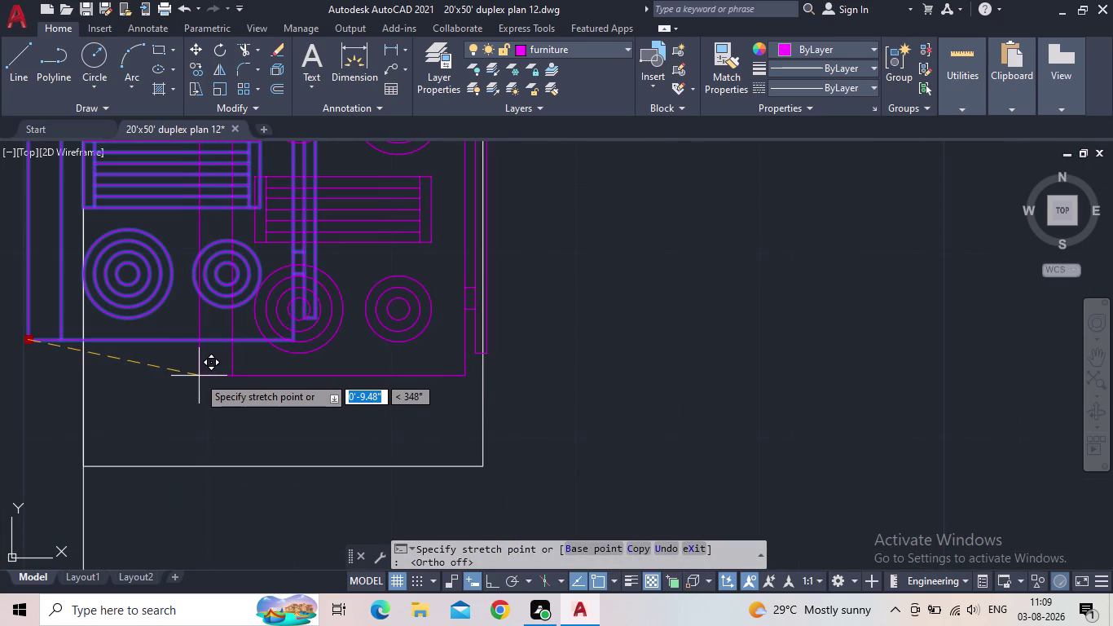
scroll(down, 3)
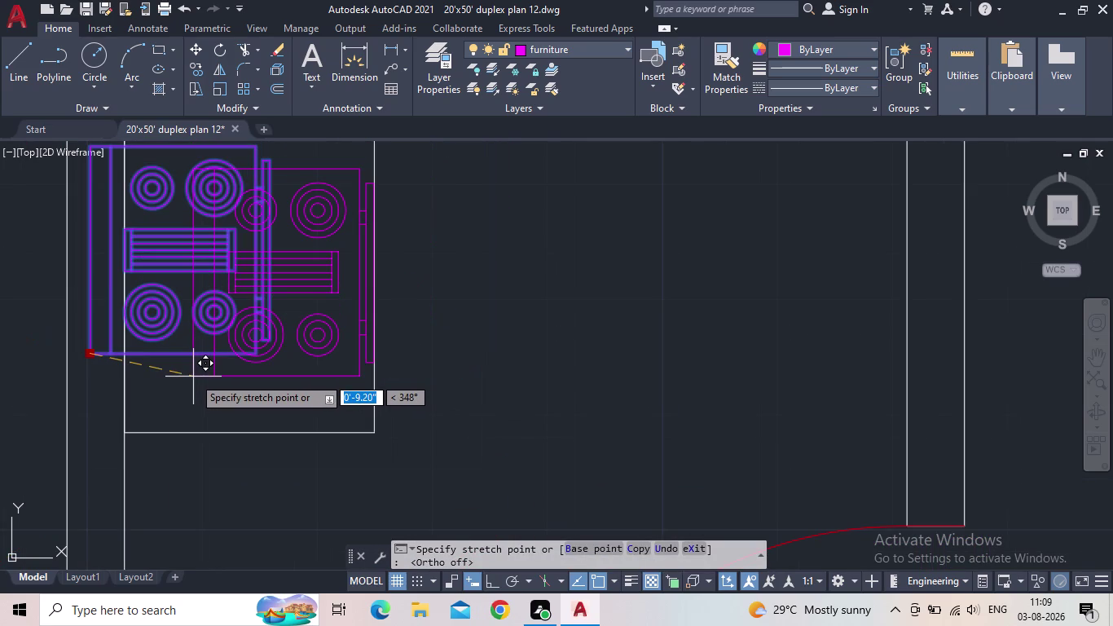
scroll(down, 3)
scroll(up, 3)
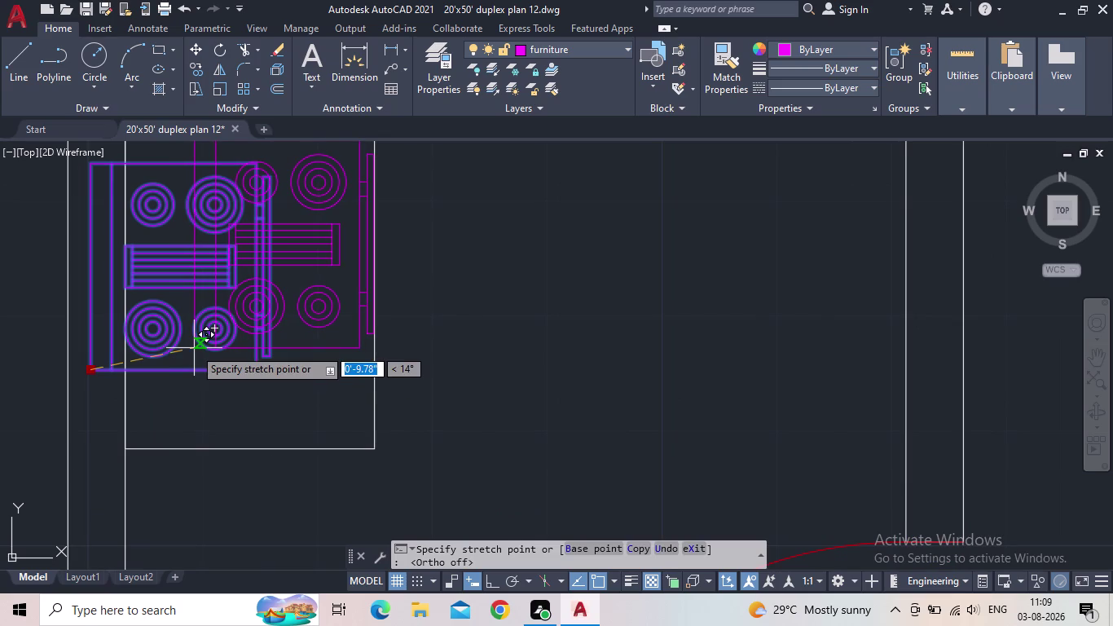
click(194, 348)
scroll(down, 3)
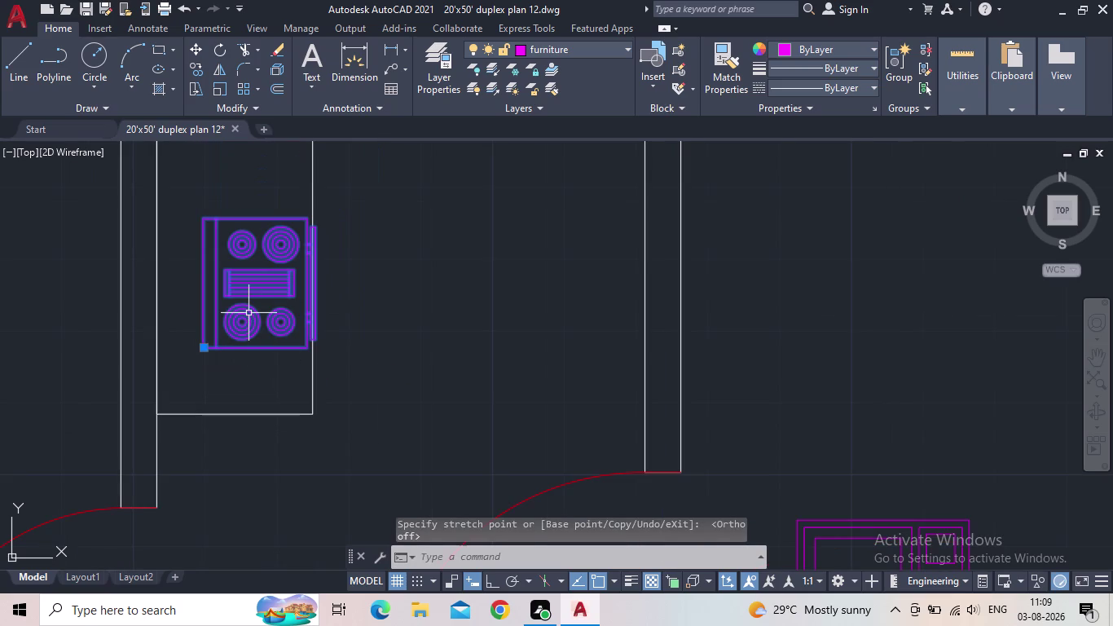
key(Escape)
scroll(down, 3)
scroll(down, 3)
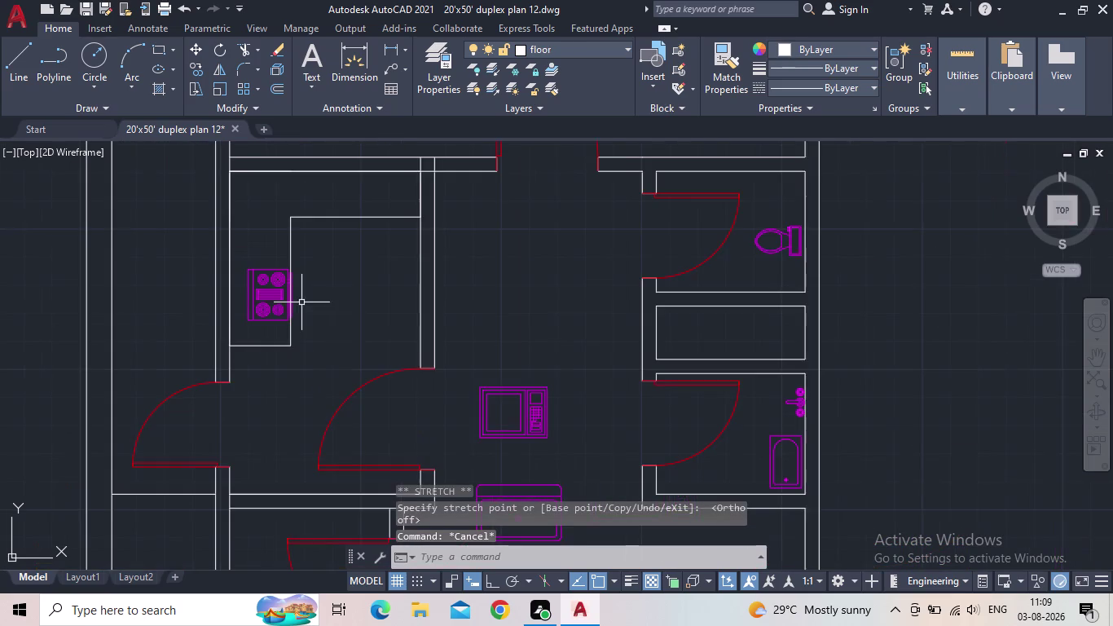
Scale the kitchen sink block down to a smaller size.
middle_drag(363, 330, 444, 381)
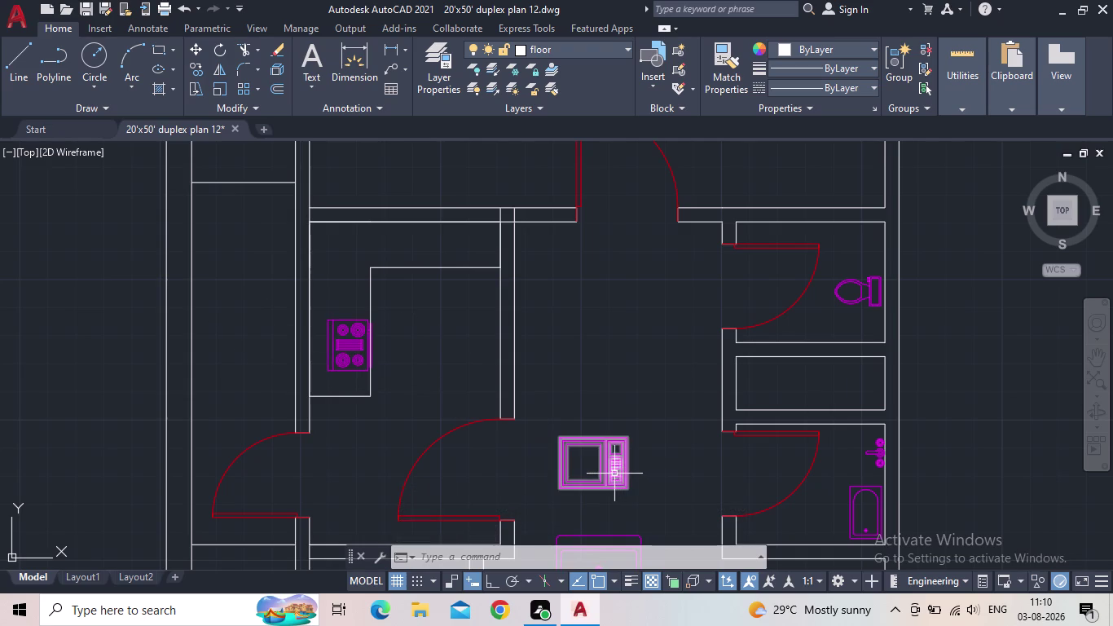
key(s)
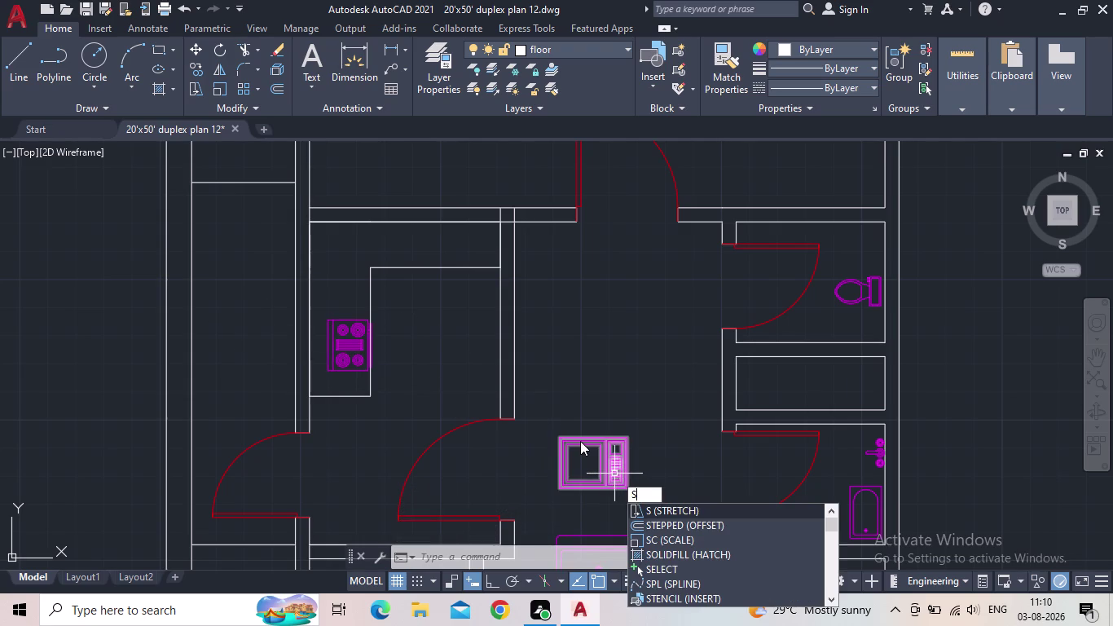
key(Escape)
middle_drag(578, 446, 568, 347)
click(606, 503)
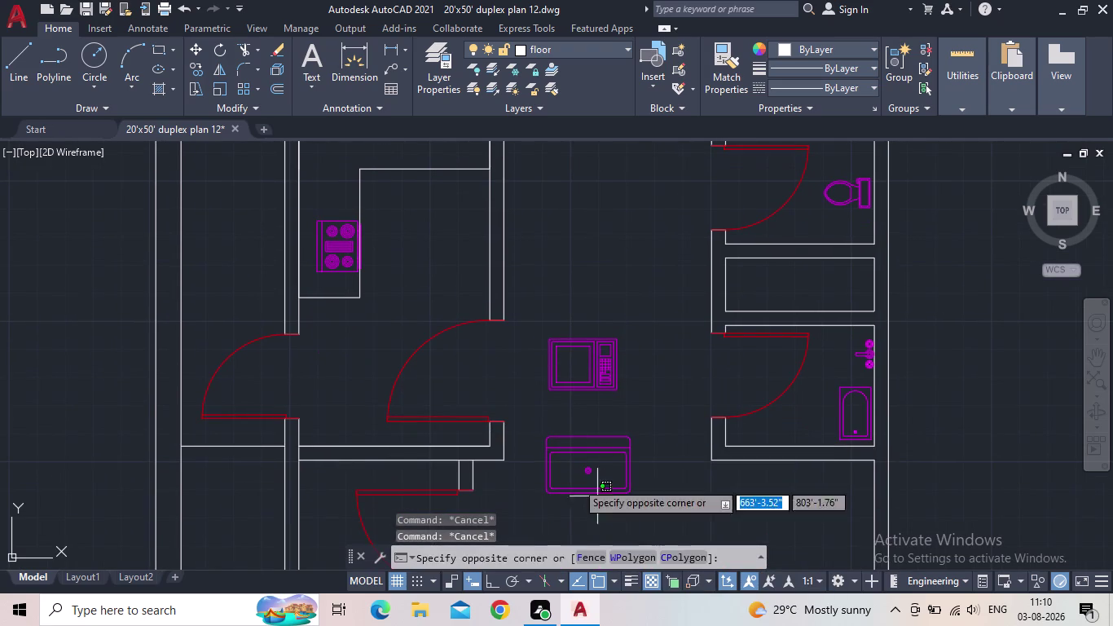
click(564, 467)
key(s)
key(c)
key(space)
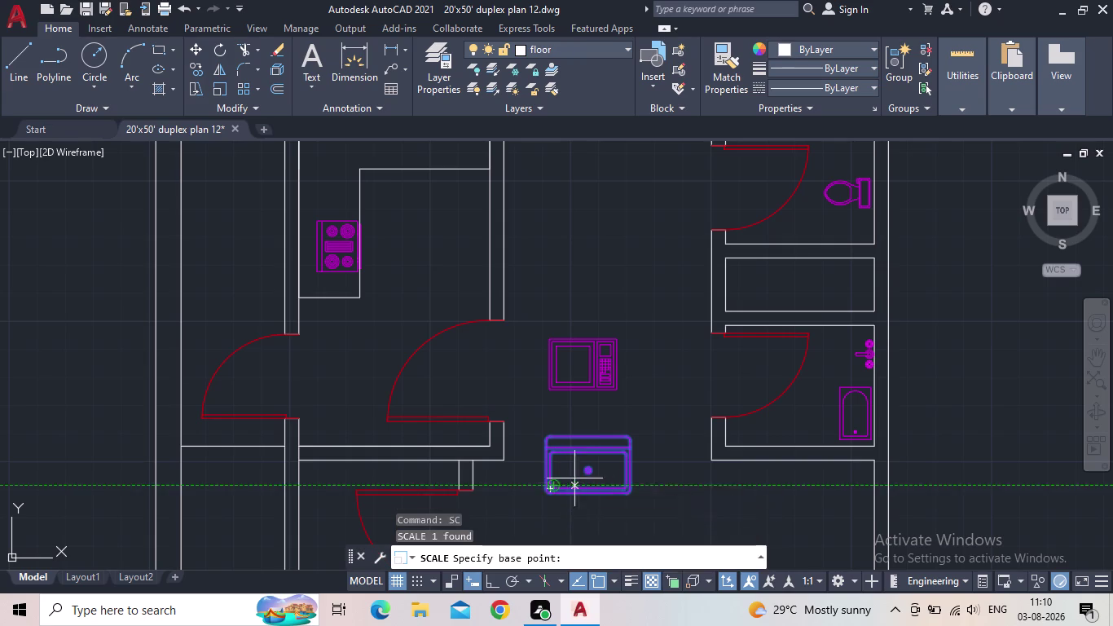
click(548, 491)
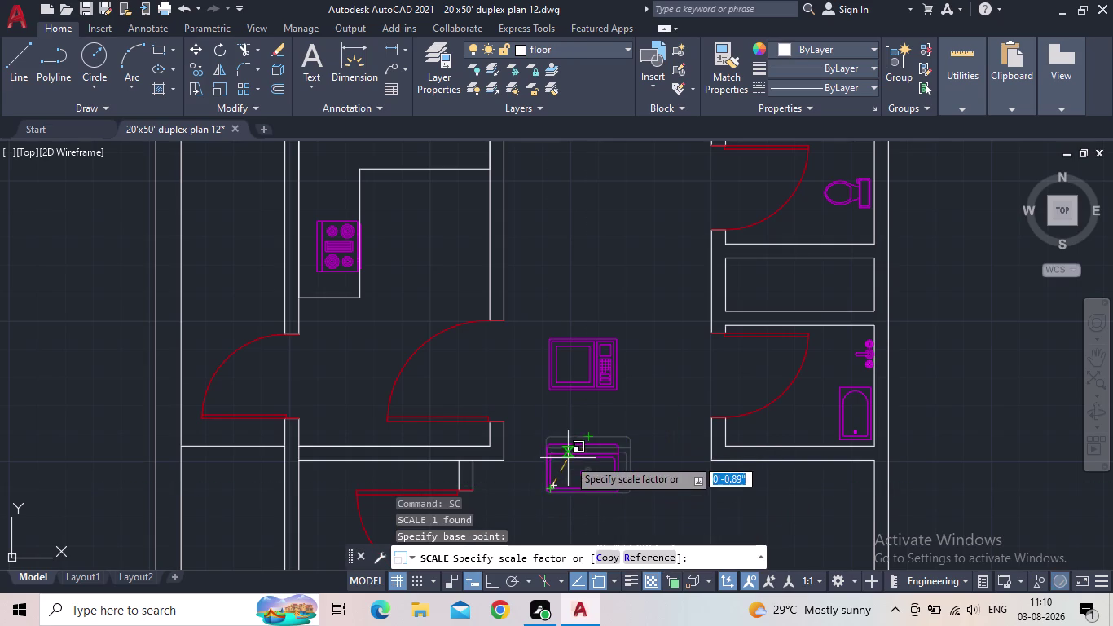
click(569, 463)
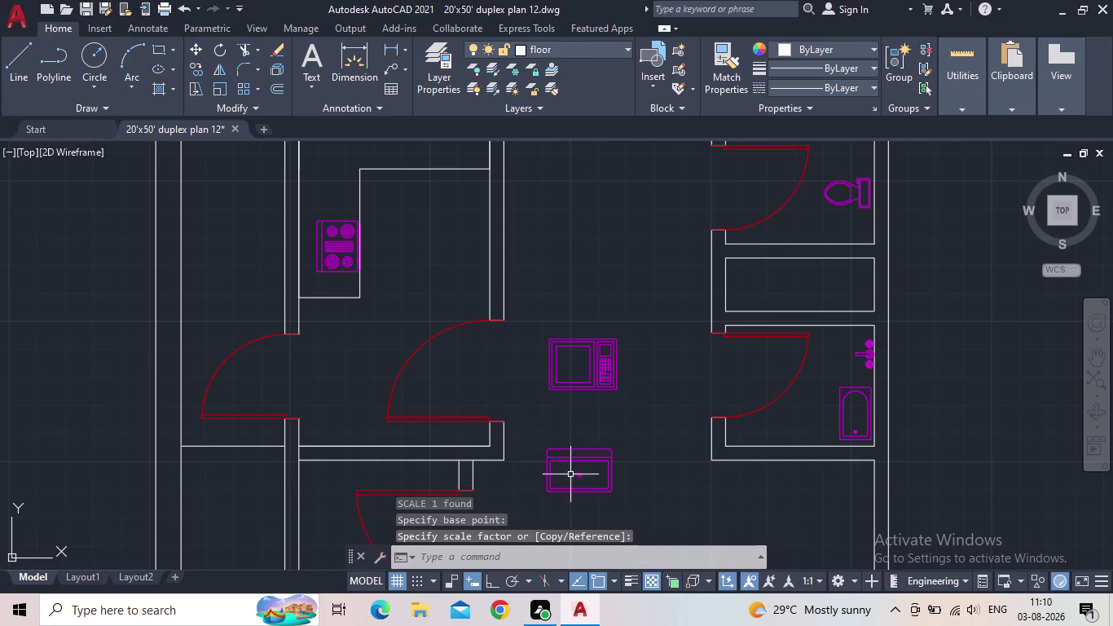
Move the sink up against the kitchen counter's top wall.
click(568, 459)
click(584, 451)
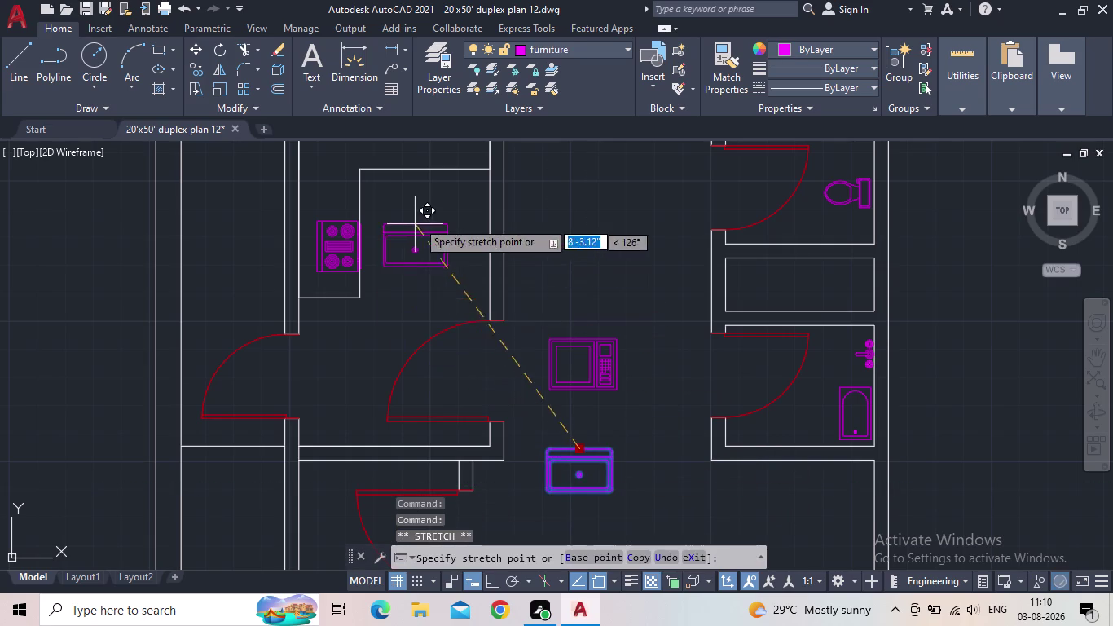
middle_drag(435, 212, 446, 369)
scroll(up, 3)
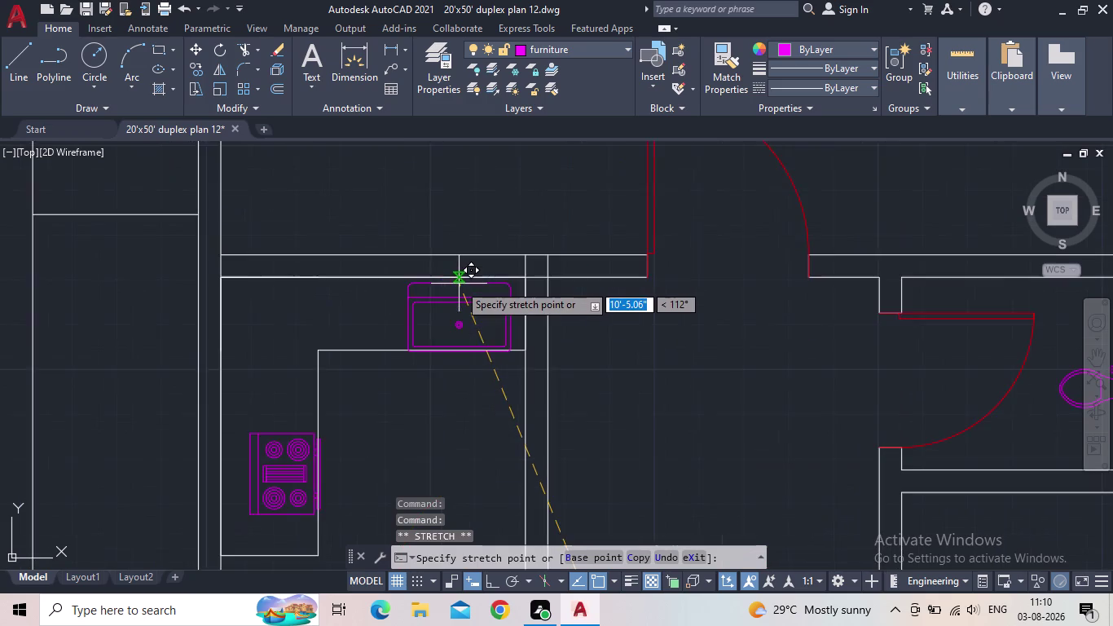
scroll(up, 3)
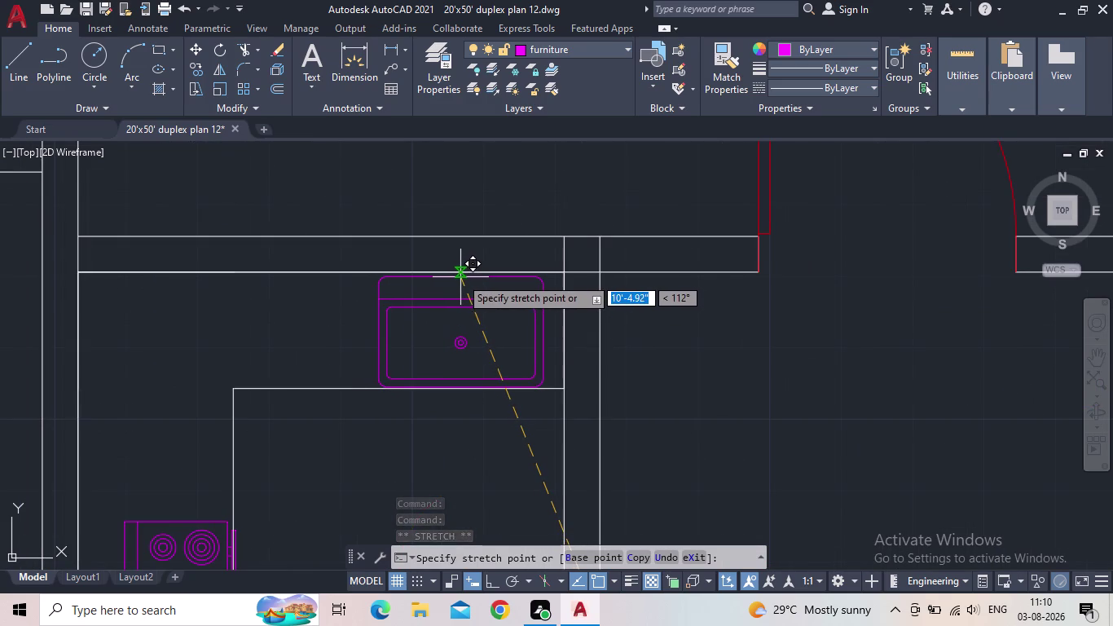
click(460, 277)
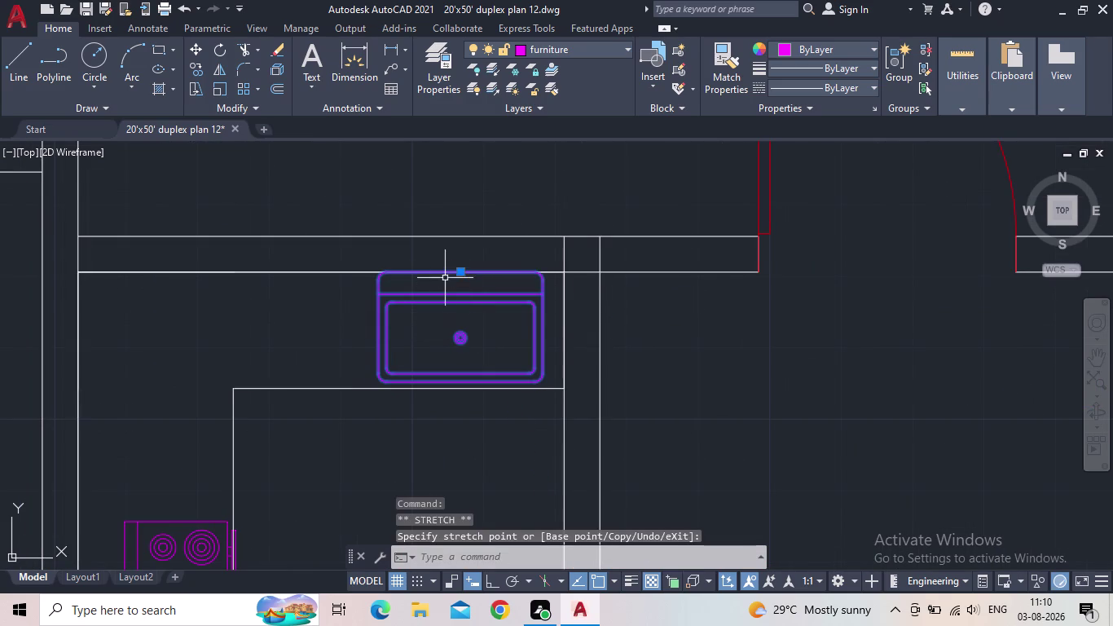
key(Escape)
Re-grip the sink and align its top edge with the wall line.
scroll(up, 3)
click(374, 349)
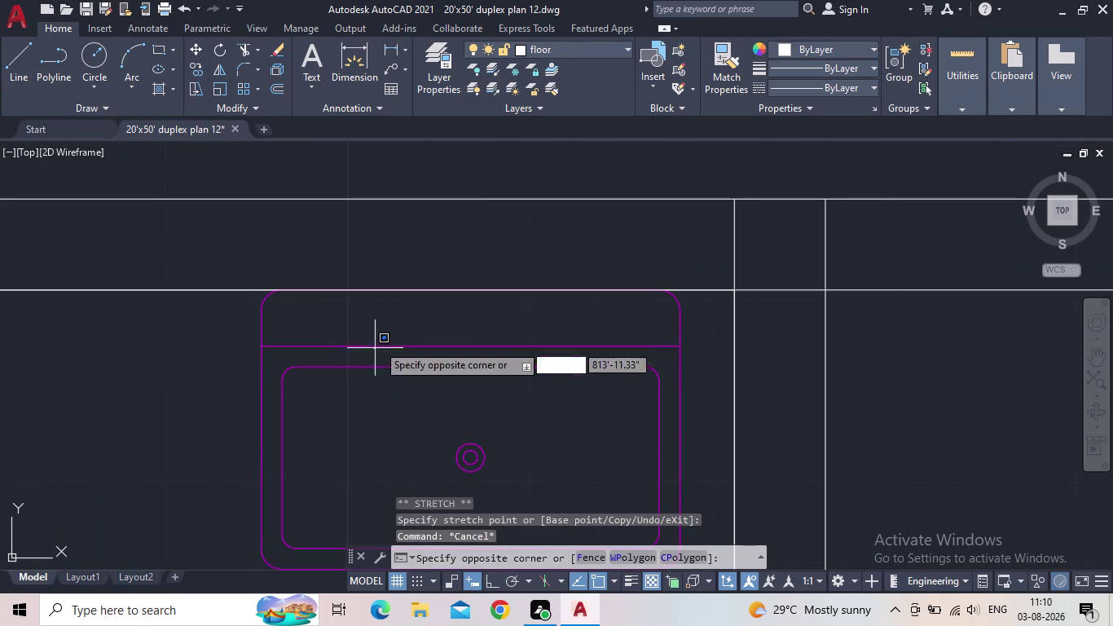
click(370, 347)
click(367, 346)
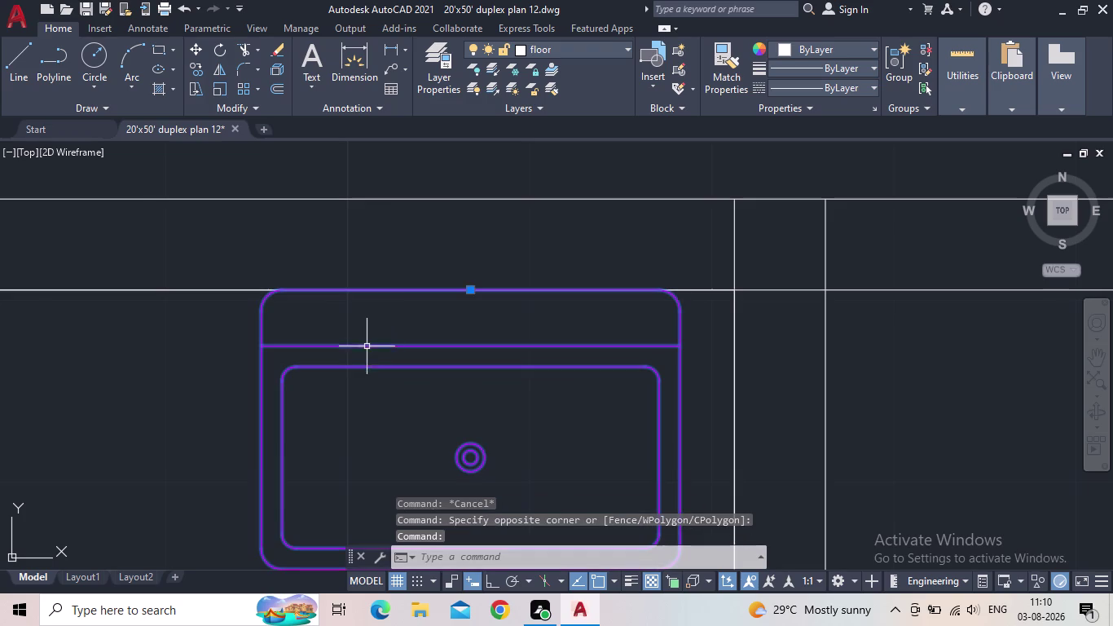
click(473, 289)
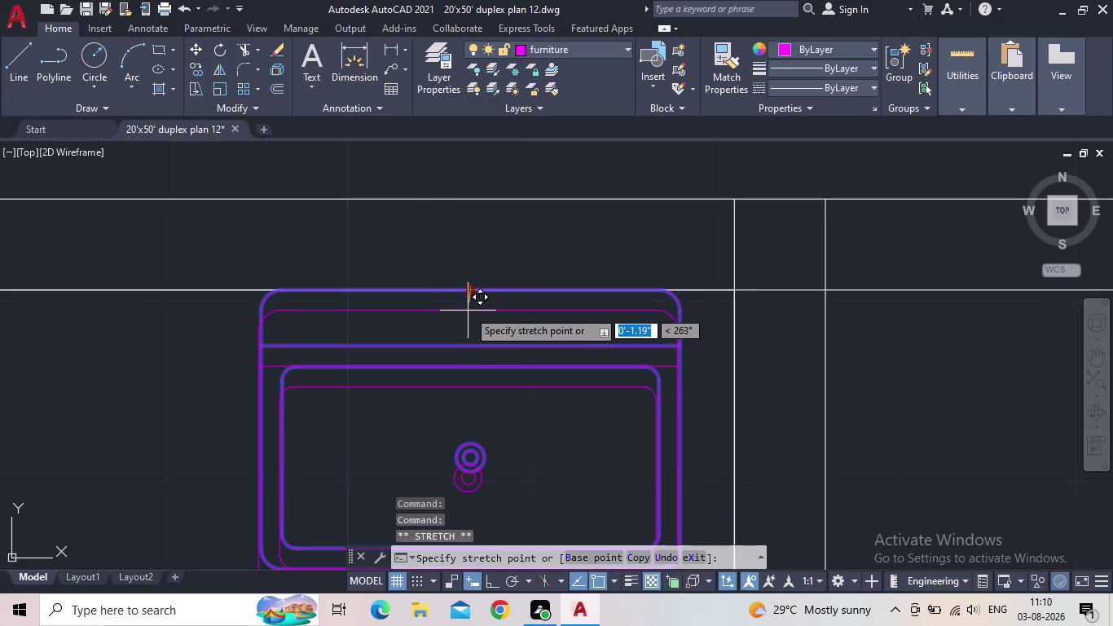
click(468, 309)
scroll(down, 3)
middle_drag(478, 378, 508, 333)
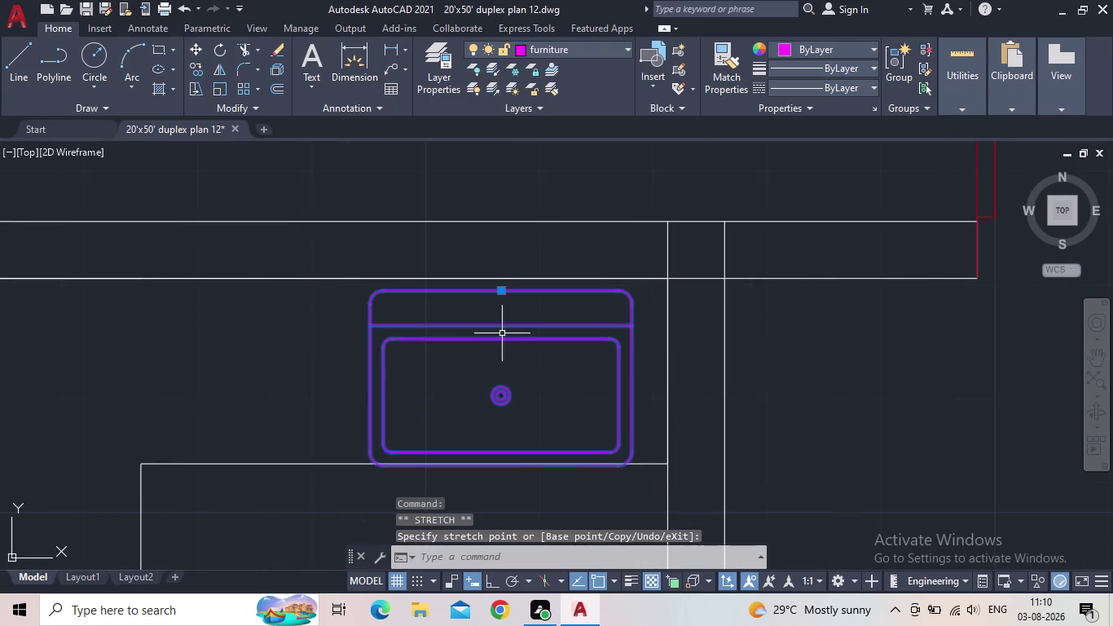
key(Escape)
Snap the sink's top edge flush onto the wall and view the whole kitchen.
scroll(down, 3)
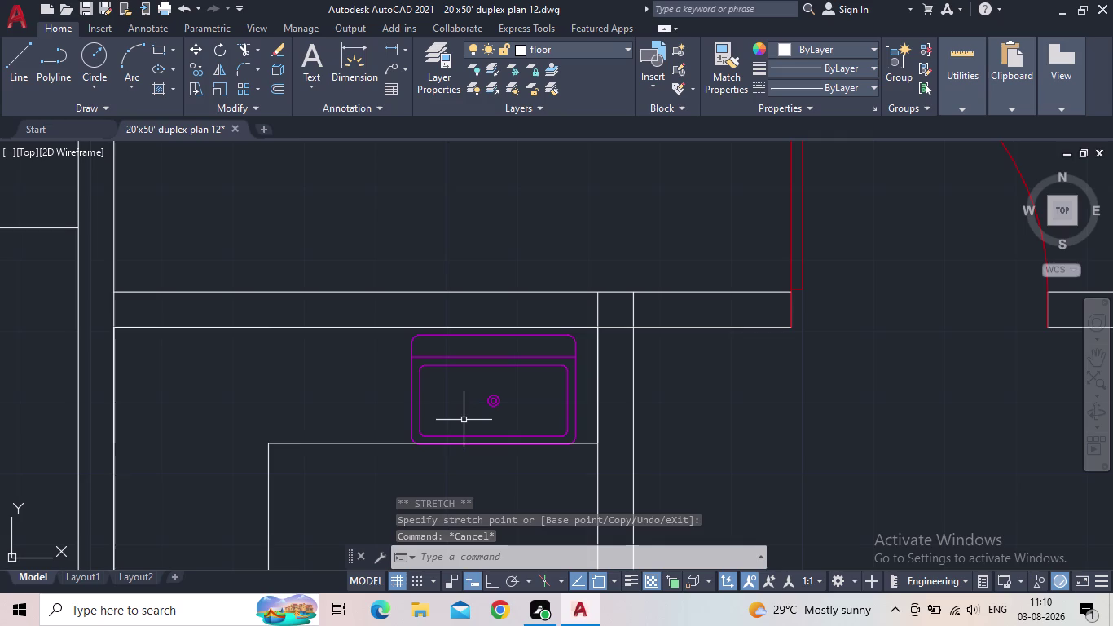
scroll(up, 3)
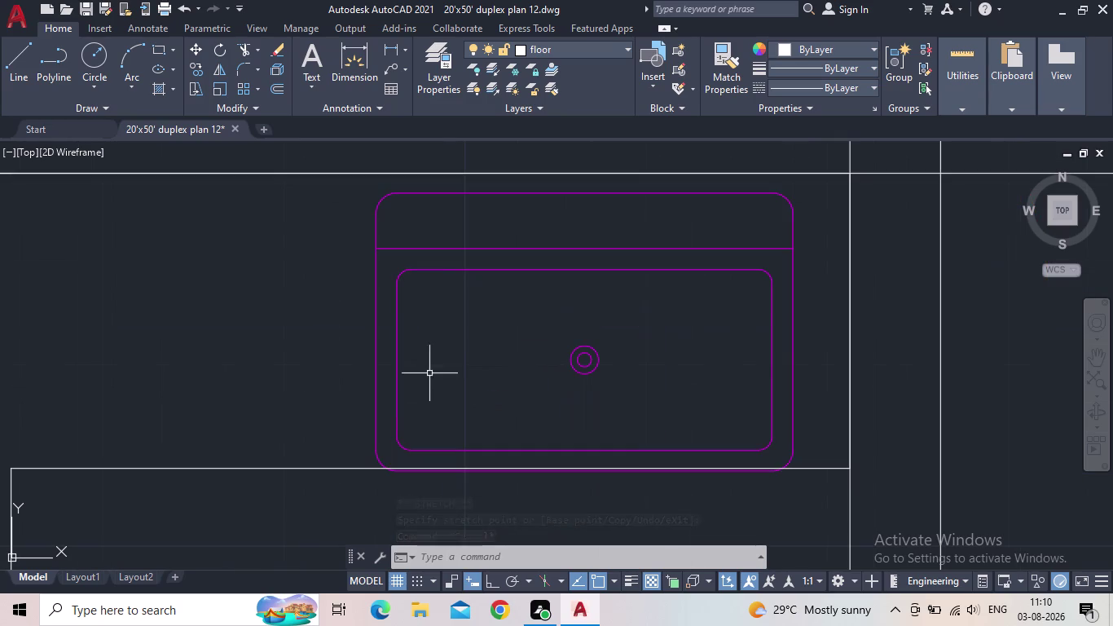
click(589, 193)
click(582, 194)
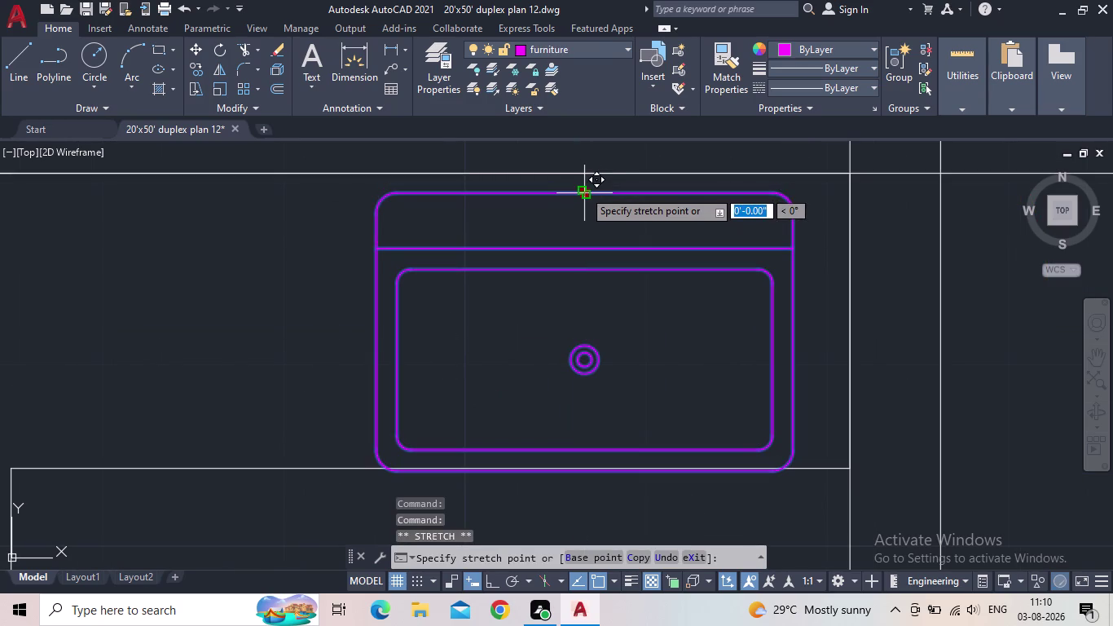
click(585, 187)
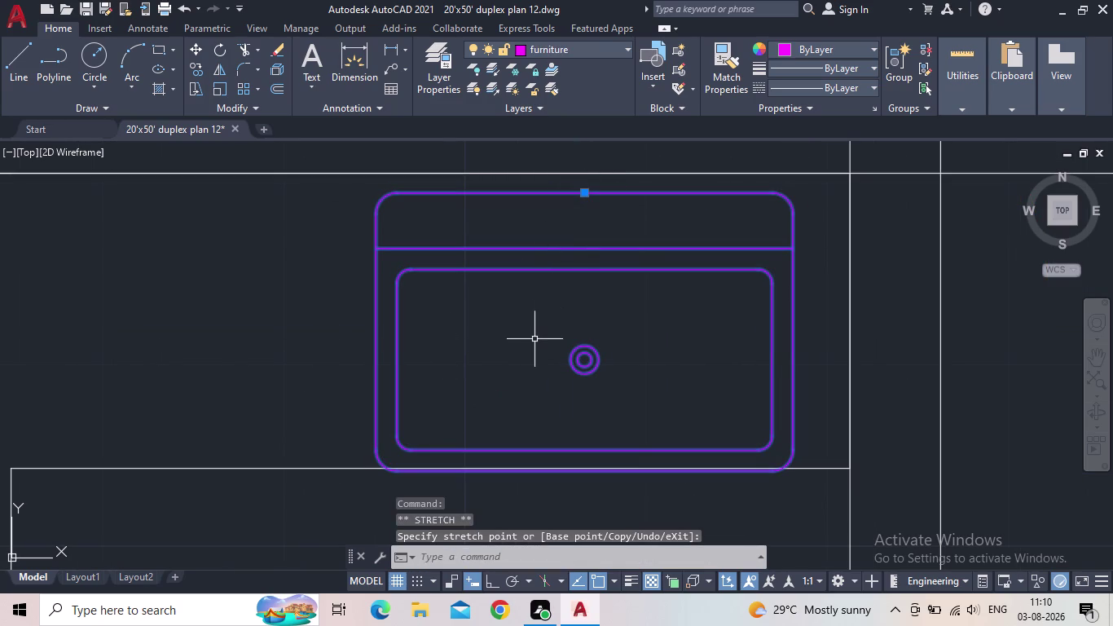
key(Escape)
scroll(down, 3)
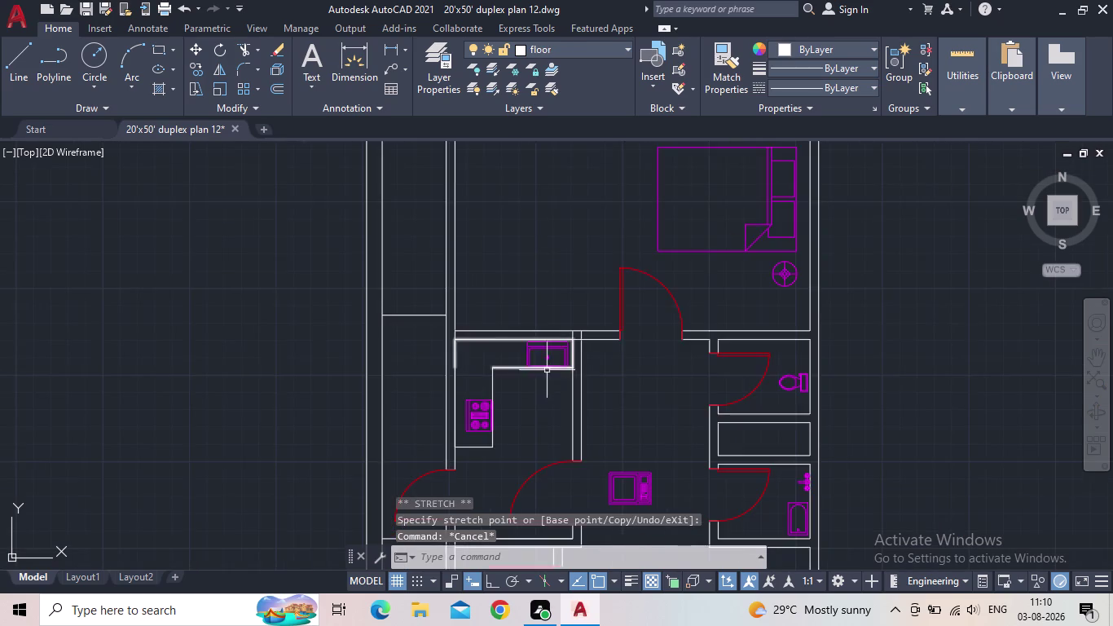
middle_drag(546, 370, 477, 312)
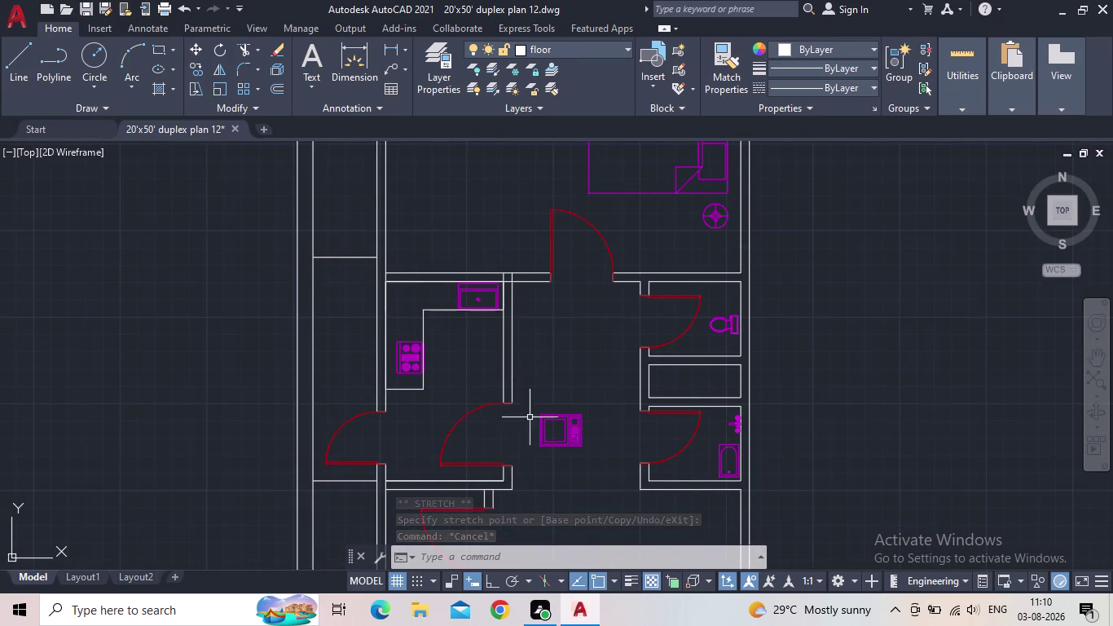
Scale the microwave down to a smaller size from a base point on it.
key(s)
key(c)
key(space)
click(565, 441)
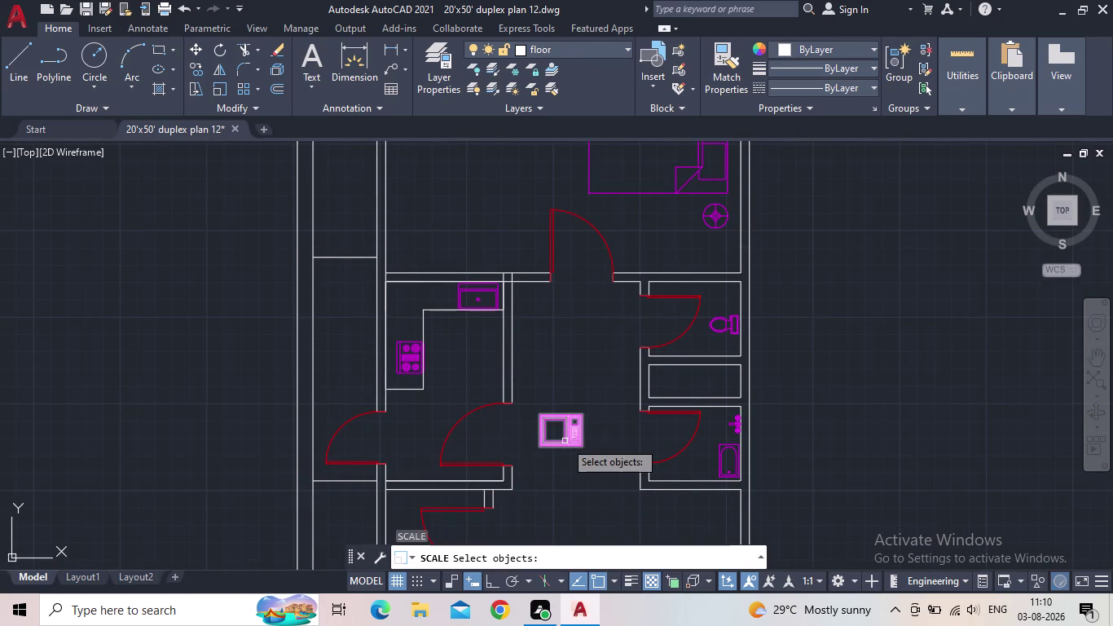
key(space)
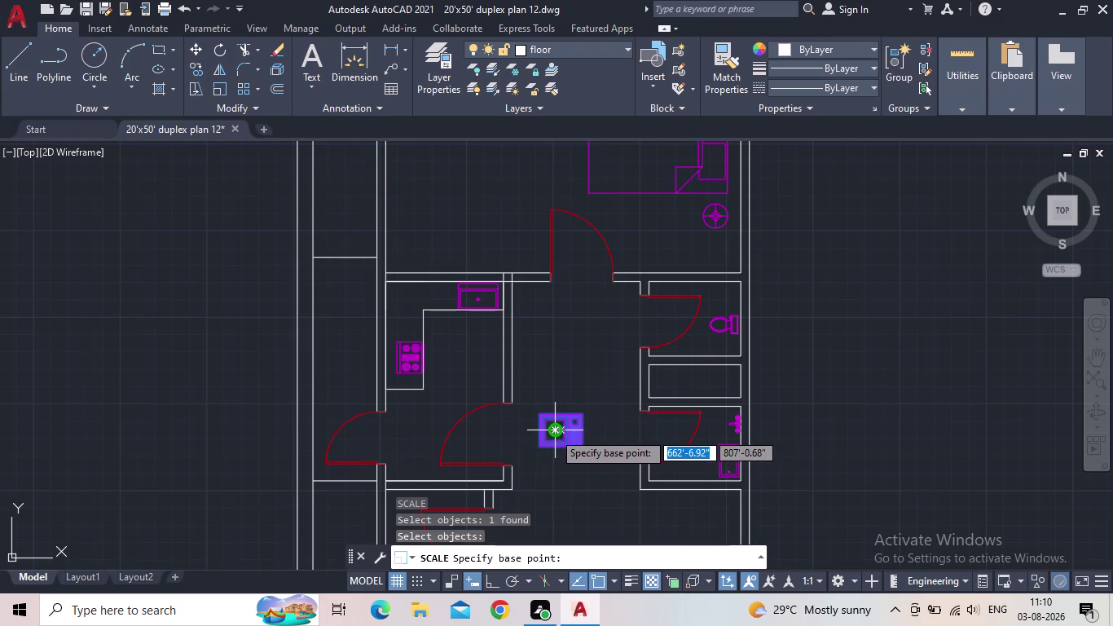
click(553, 432)
scroll(up, 3)
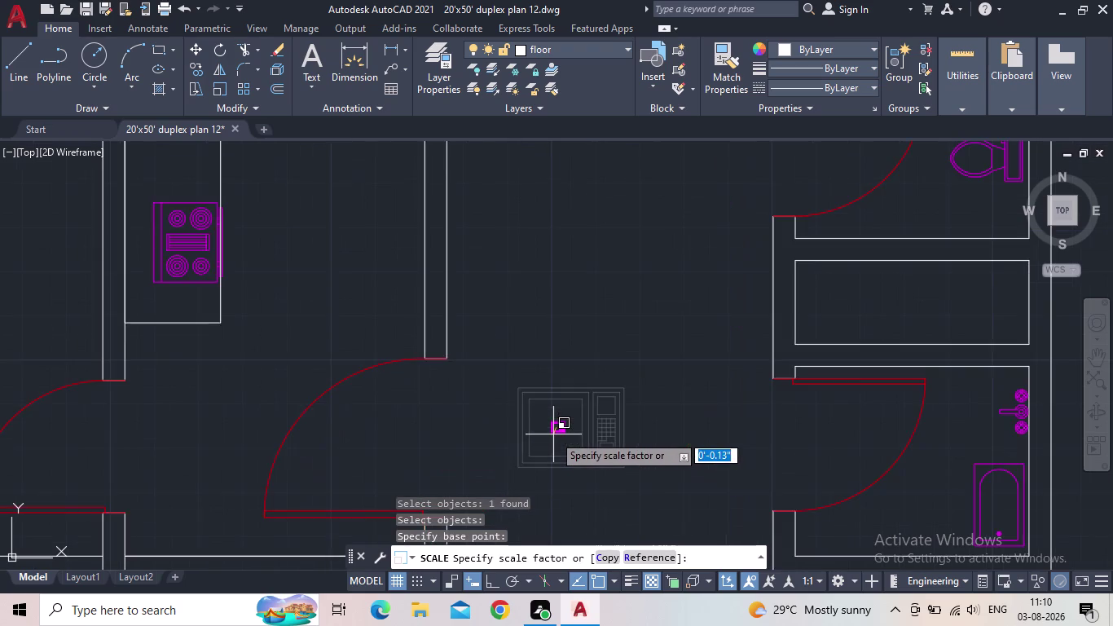
scroll(up, 3)
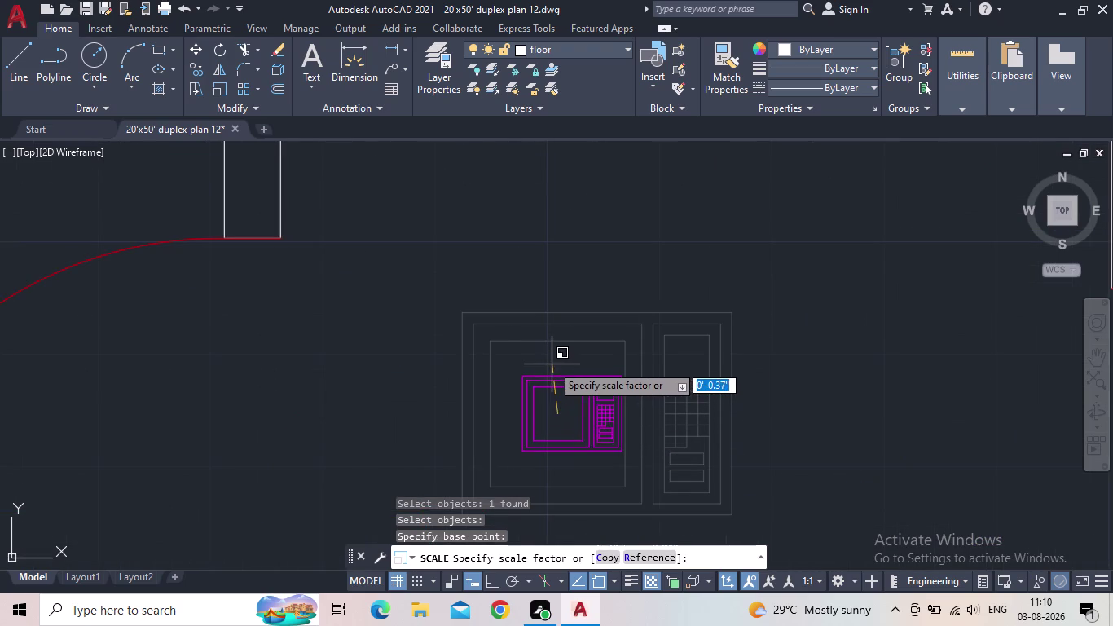
click(552, 346)
Move the resized microwave into the kitchen's top-left corner beside the sink.
click(613, 400)
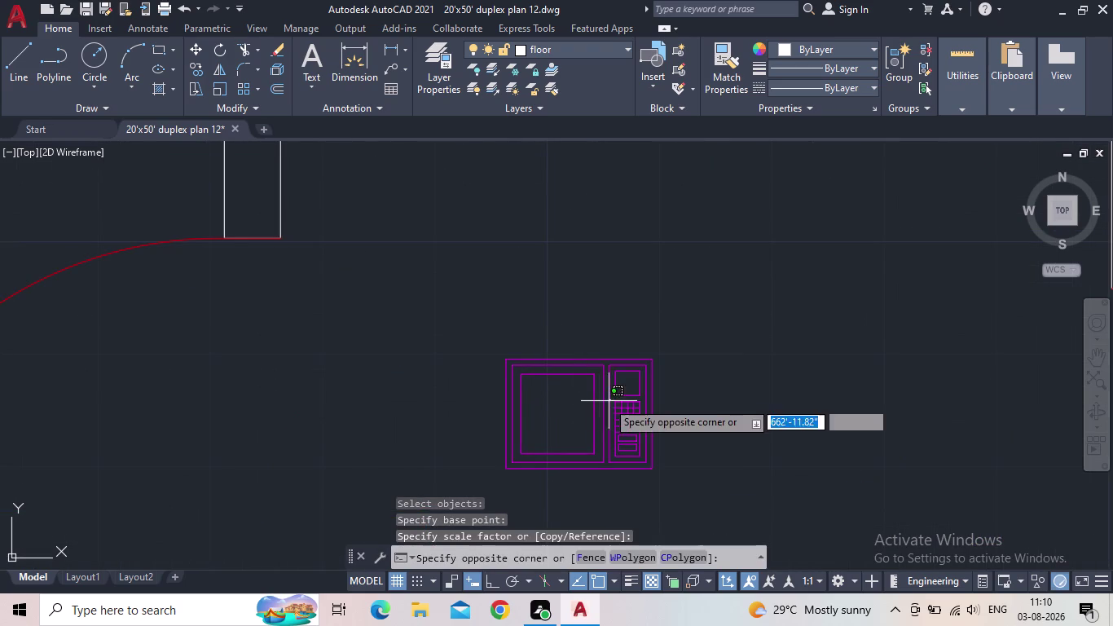
click(577, 408)
click(506, 470)
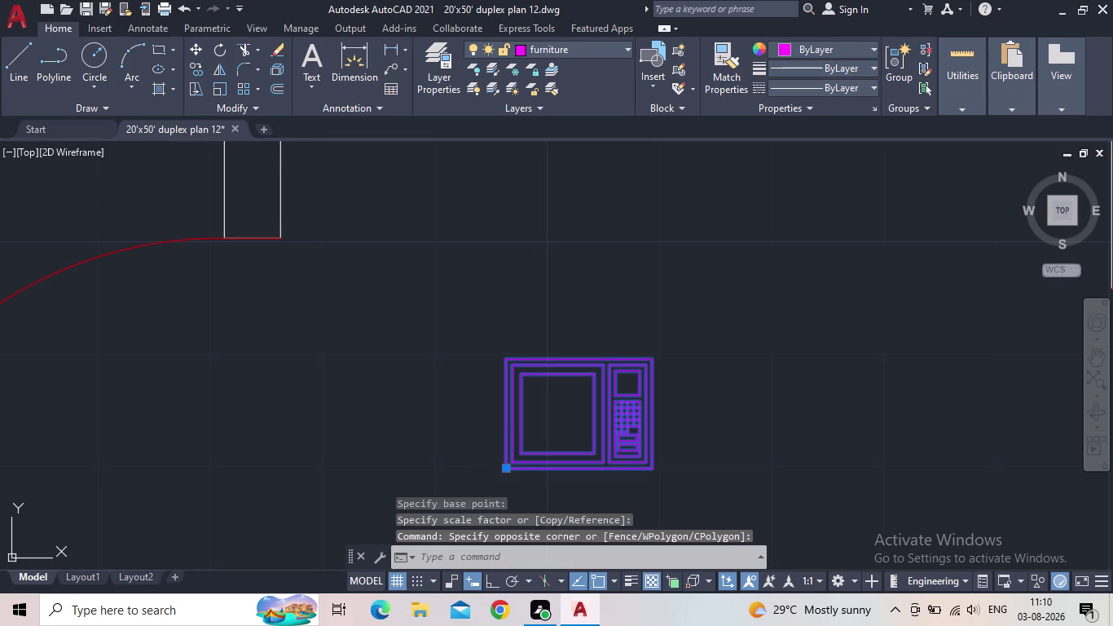
middle_drag(254, 338, 429, 393)
scroll(down, 3)
middle_drag(276, 332, 515, 522)
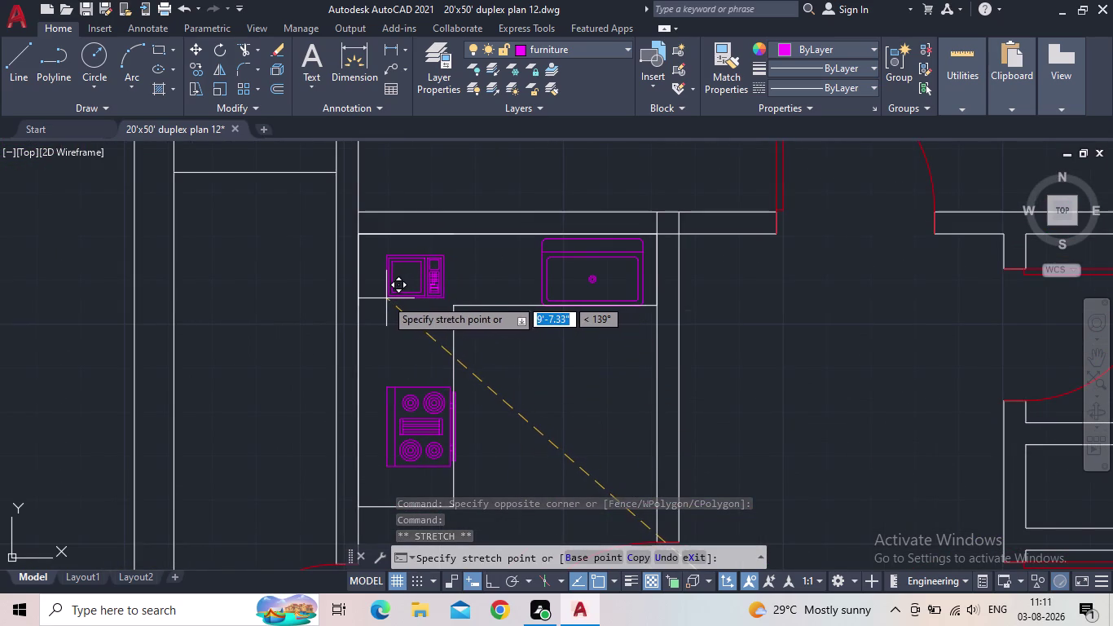
click(383, 299)
key(Escape)
scroll(down, 3)
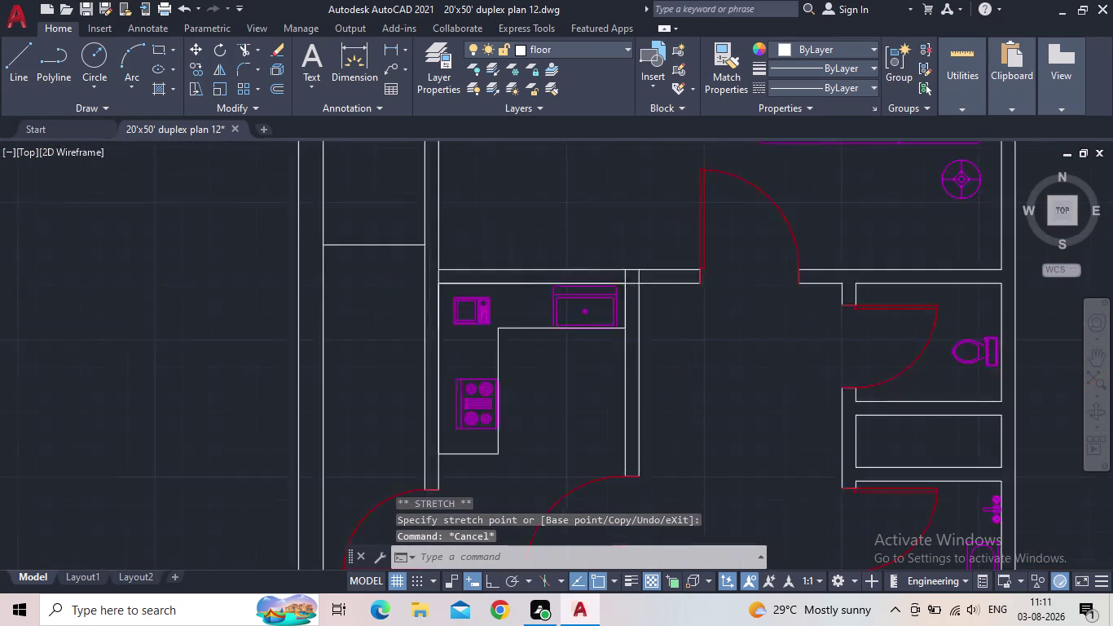
scroll(down, 3)
middle_drag(568, 369, 368, 343)
scroll(down, 3)
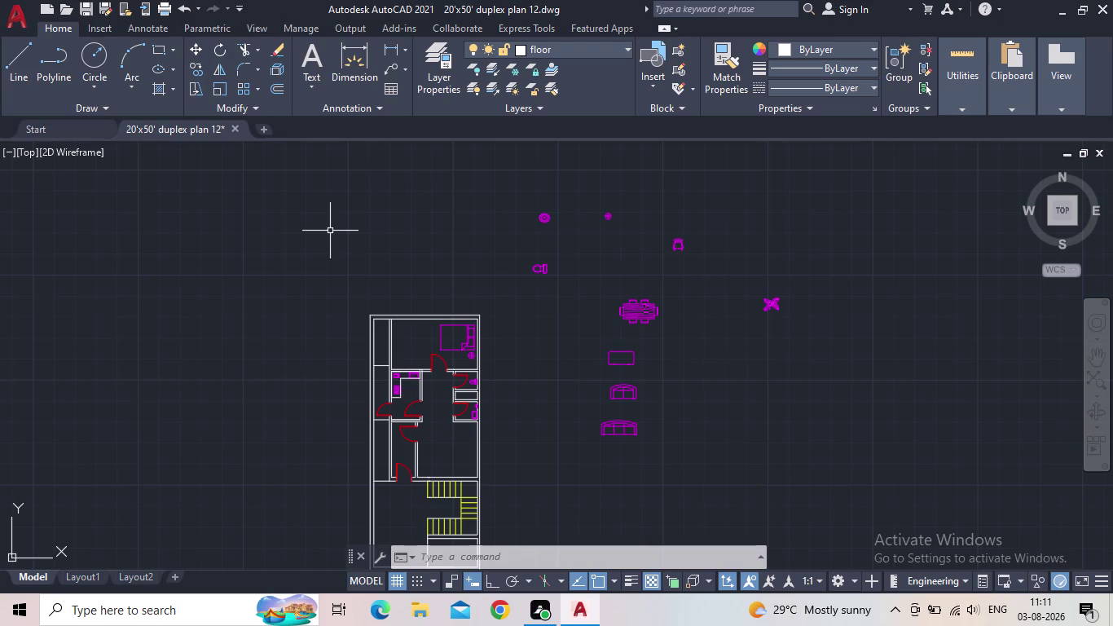
scroll(down, 3)
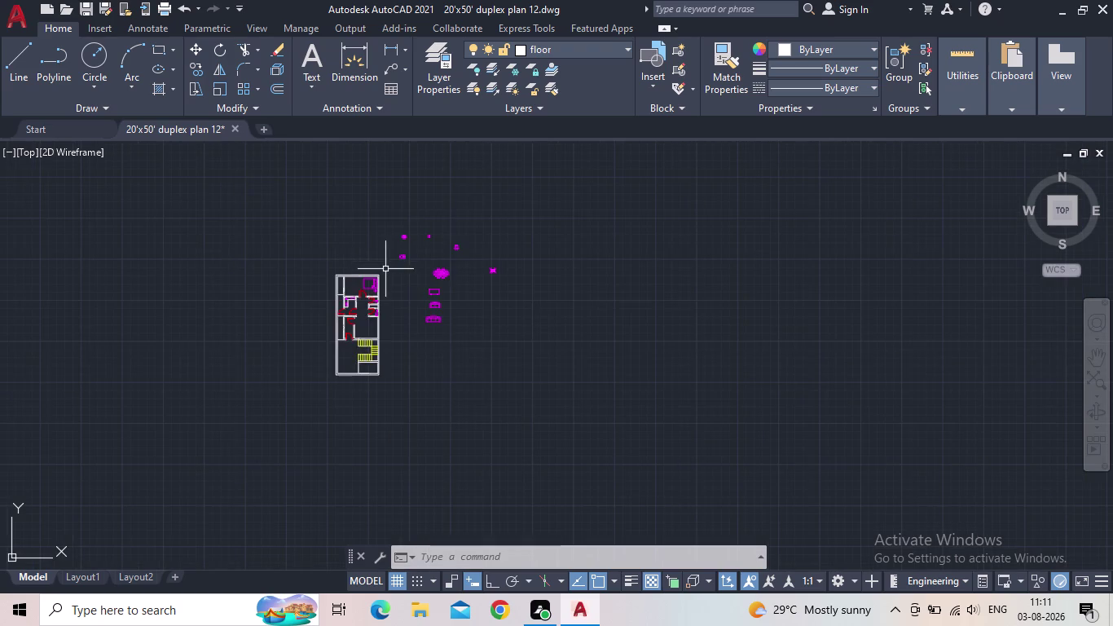
scroll(up, 3)
middle_drag(411, 236, 517, 321)
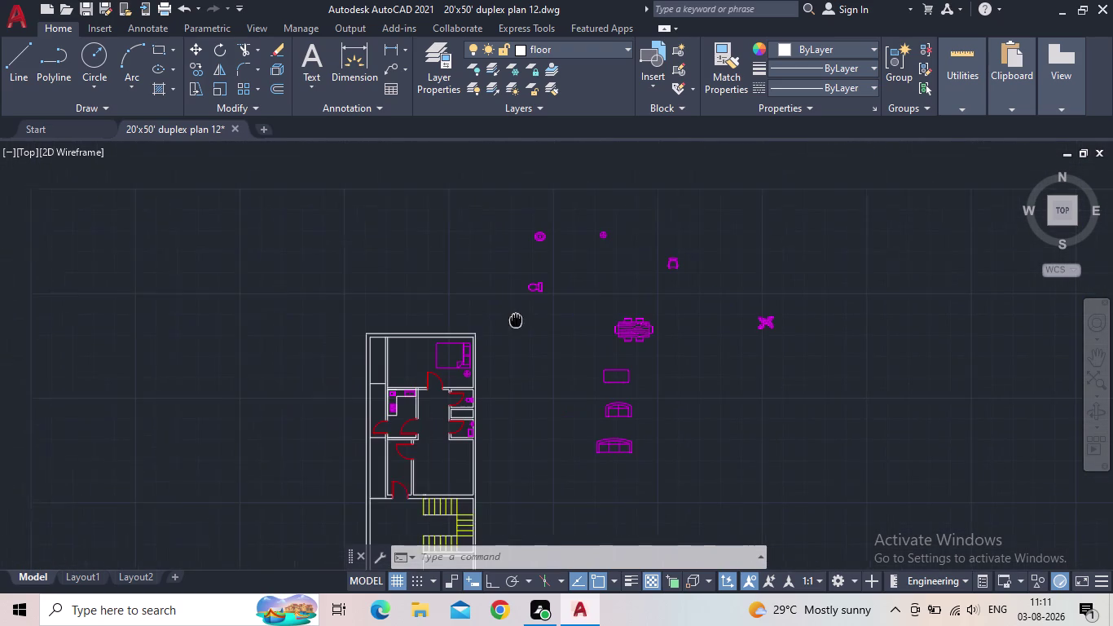
scroll(up, 3)
scroll(down, 3)
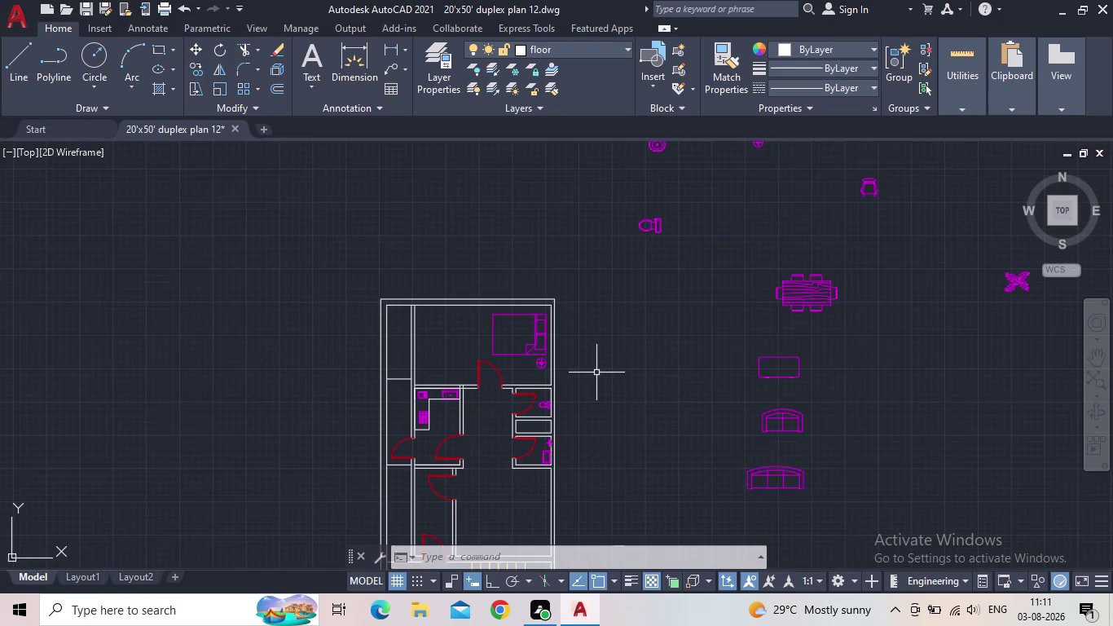
middle_drag(596, 367, 610, 308)
scroll(up, 3)
scroll(down, 3)
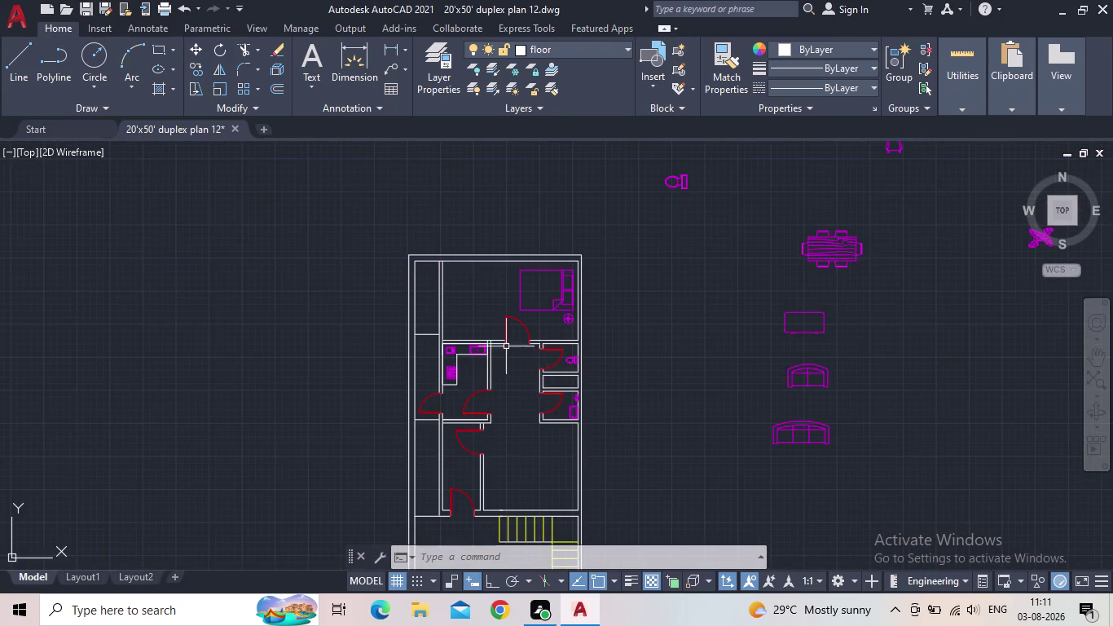
scroll(up, 3)
middle_drag(704, 460, 288, 272)
scroll(down, 3)
scroll(down, 3)
scroll(down, 3)
middle_drag(603, 342, 543, 390)
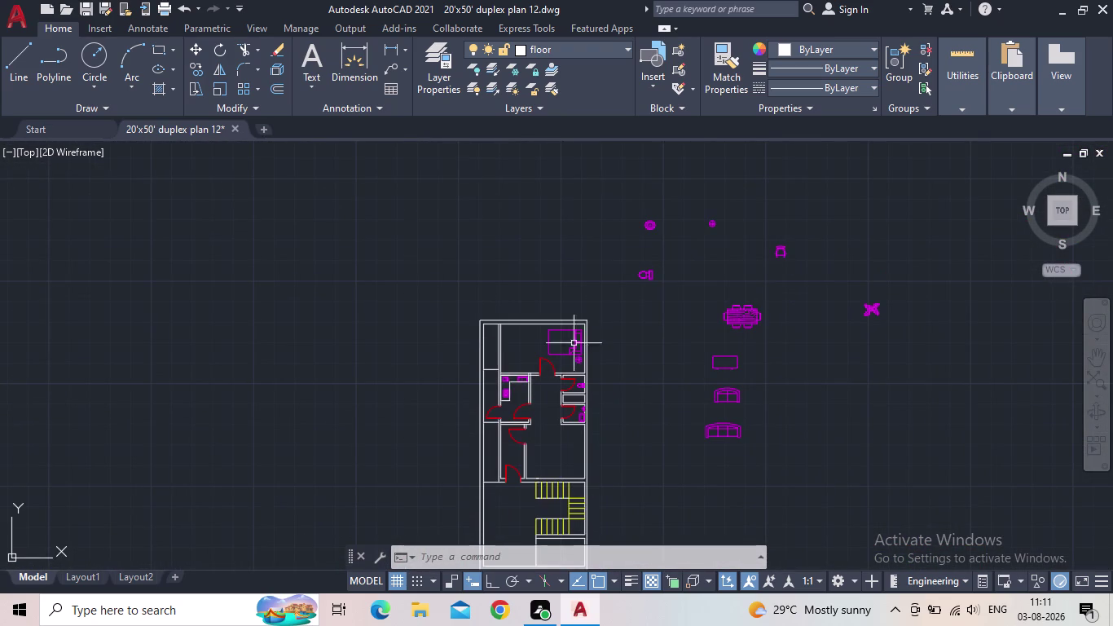
scroll(up, 3)
scroll(up, 3)
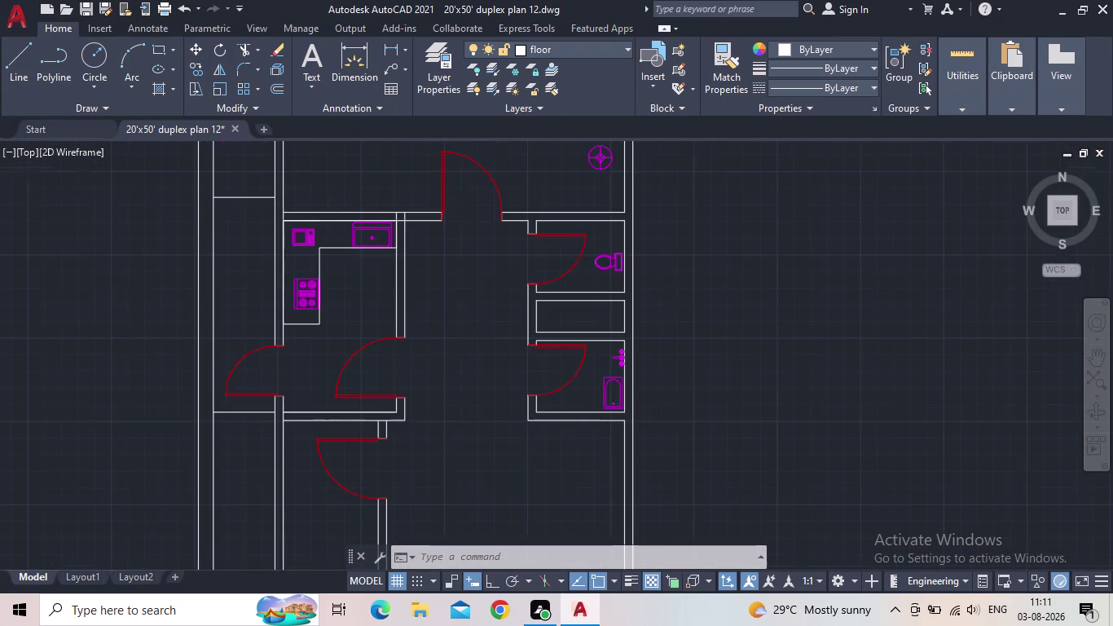
scroll(up, 3)
scroll(down, 3)
scroll(down, 3)
middle_drag(761, 399, 647, 336)
scroll(down, 3)
middle_drag(630, 341, 603, 363)
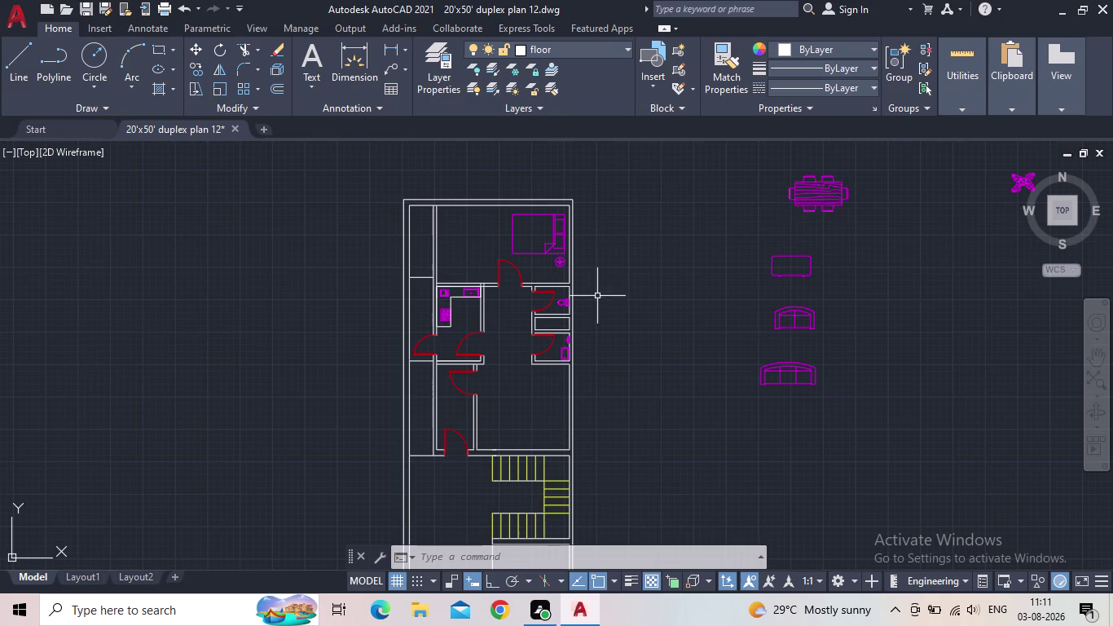
scroll(up, 3)
middle_drag(529, 338, 560, 292)
scroll(down, 3)
middle_drag(772, 212, 776, 326)
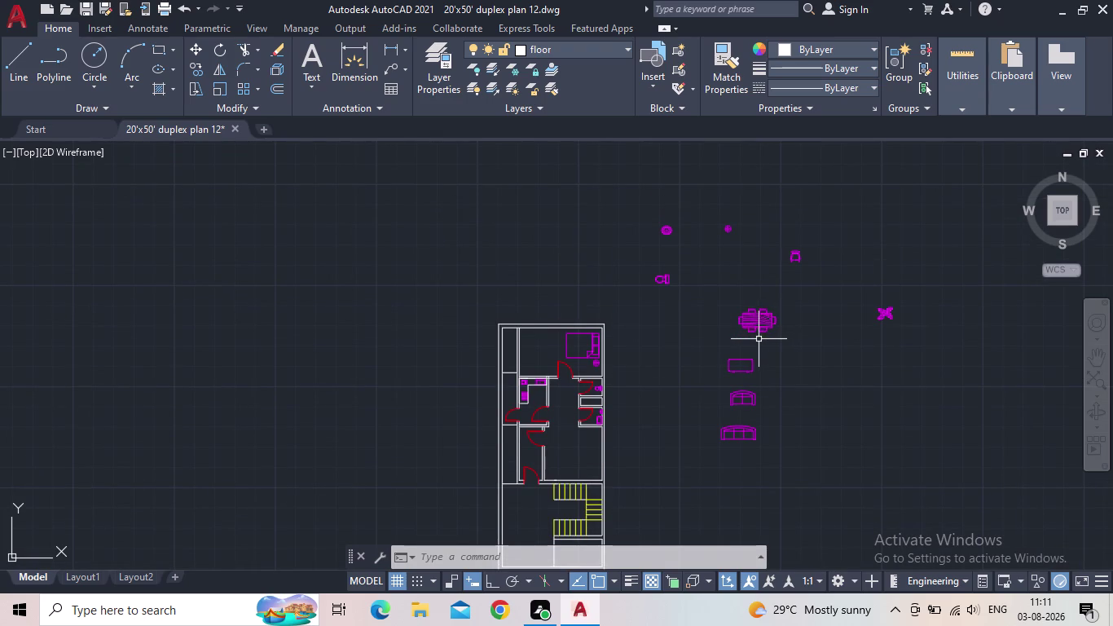
Start grip-moving the three-seat sofa, then cancel the move.
click(740, 426)
click(737, 426)
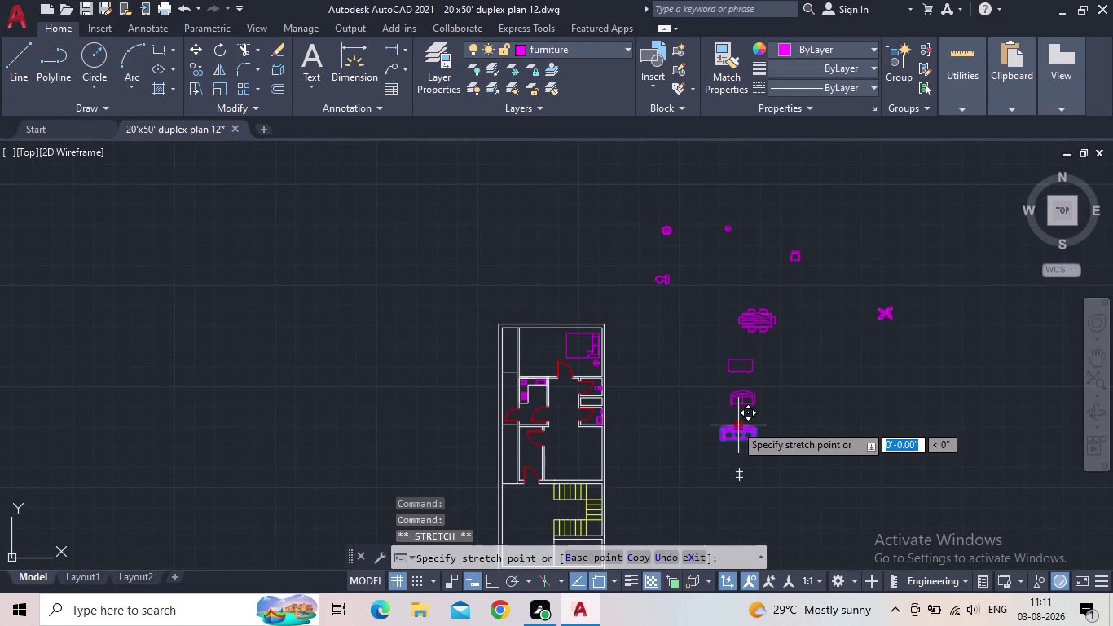
middle_drag(691, 470, 810, 391)
scroll(up, 3)
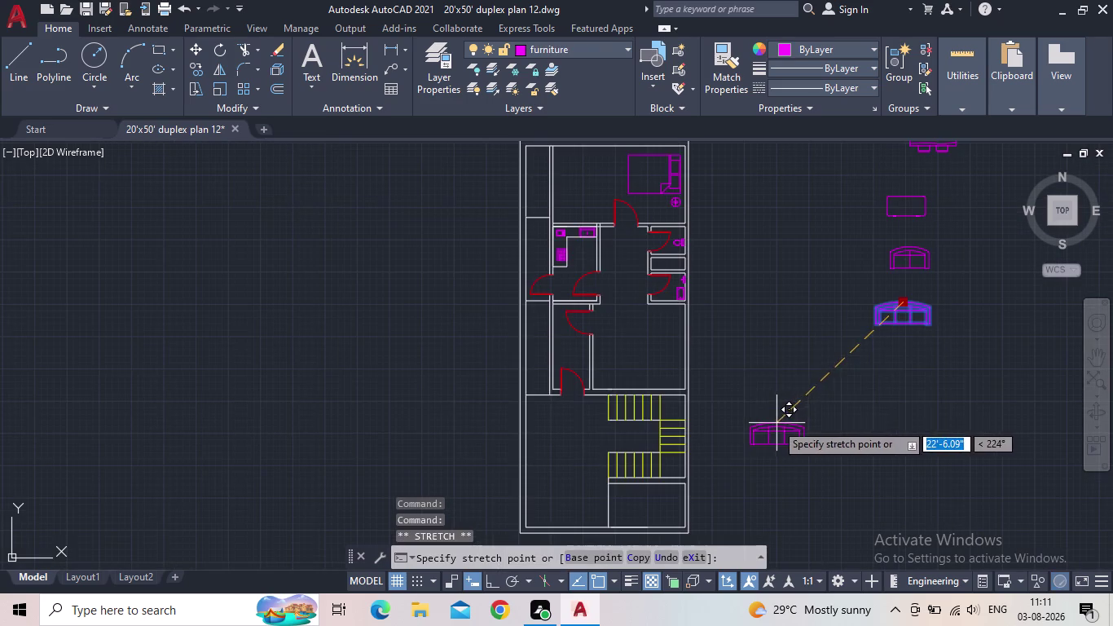
click(754, 366)
key(Escape)
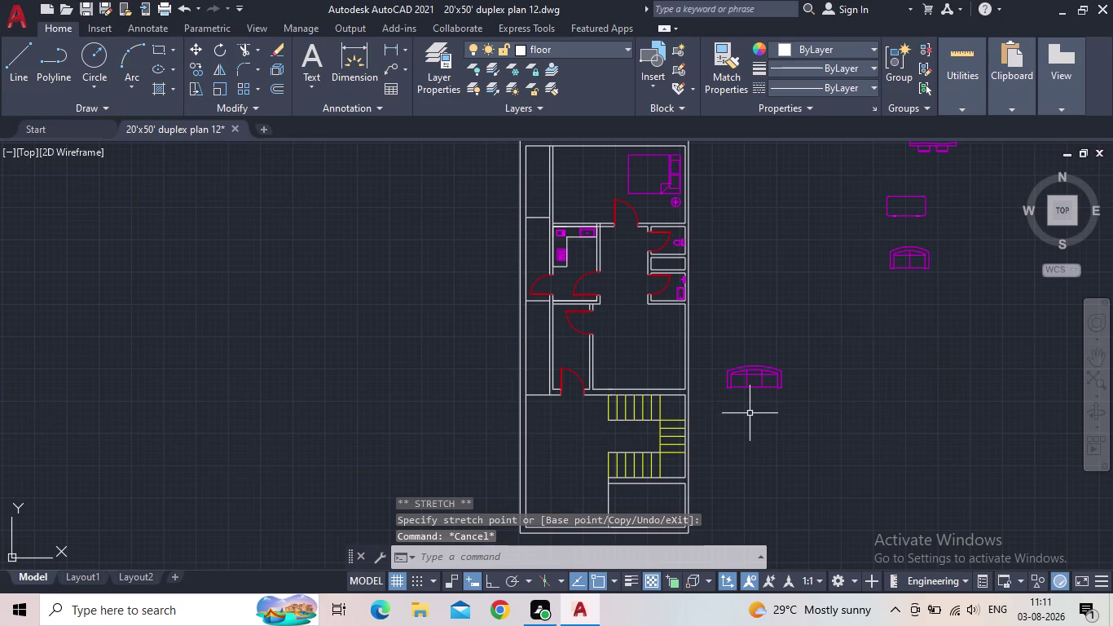
Start scaling the sofa with SC, then cancel before giving a factor.
text(sc)
key(space)
drag(754, 416, 736, 380)
click(707, 338)
key(space)
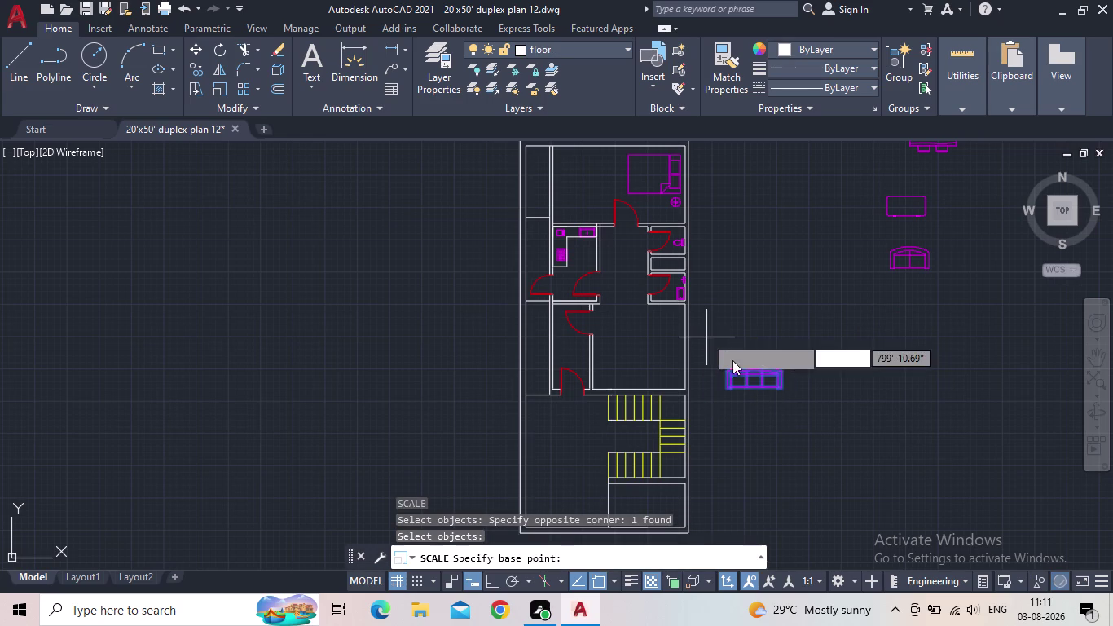
click(489, 576)
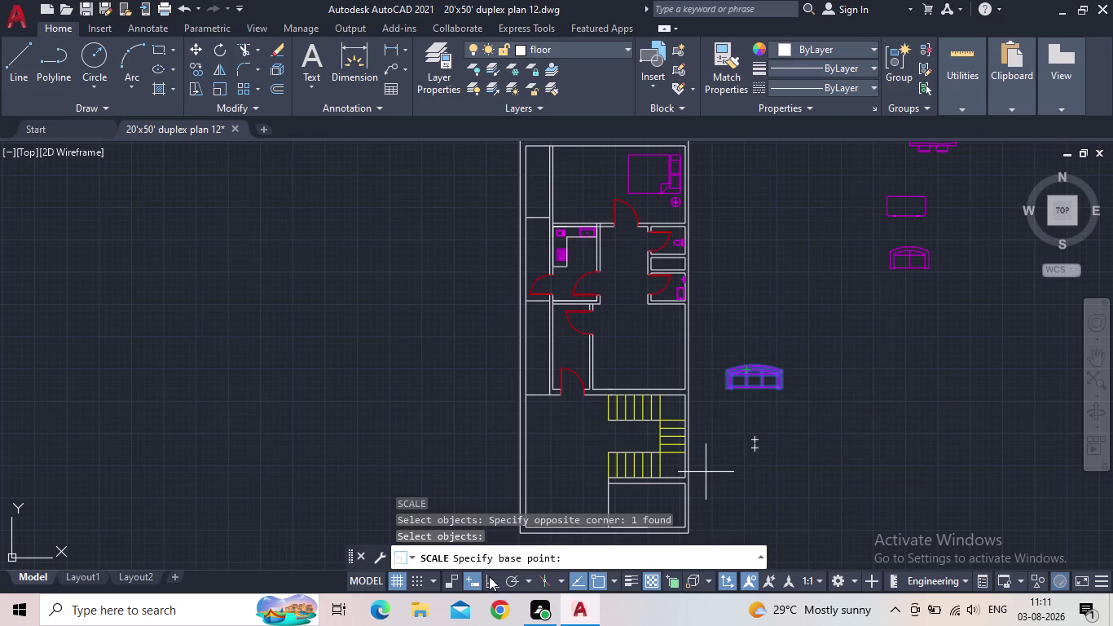
click(755, 367)
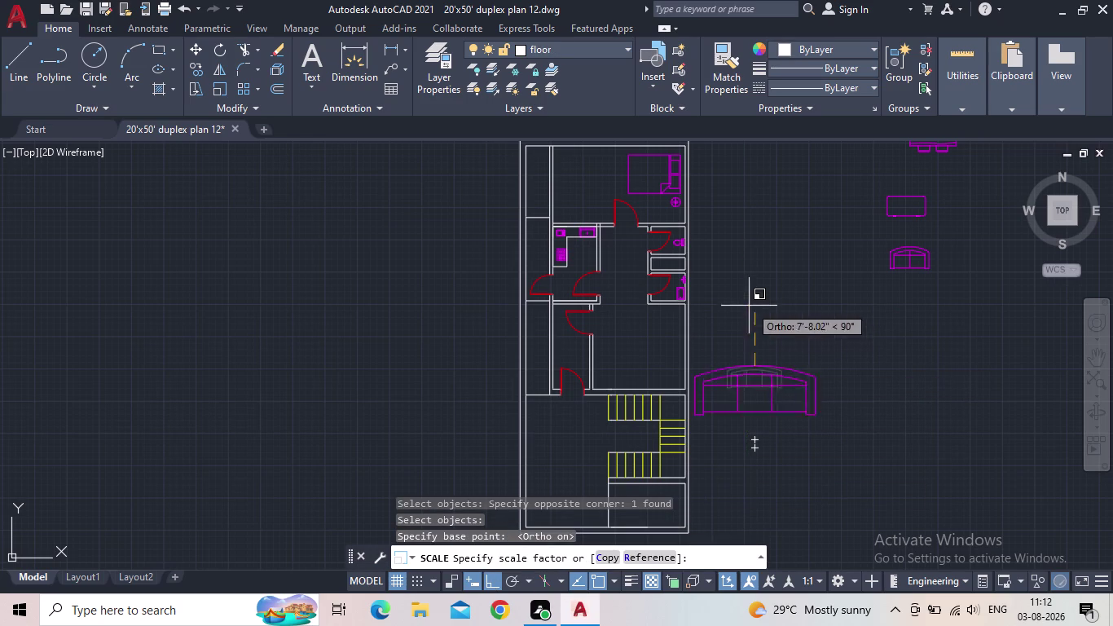
key(Escape)
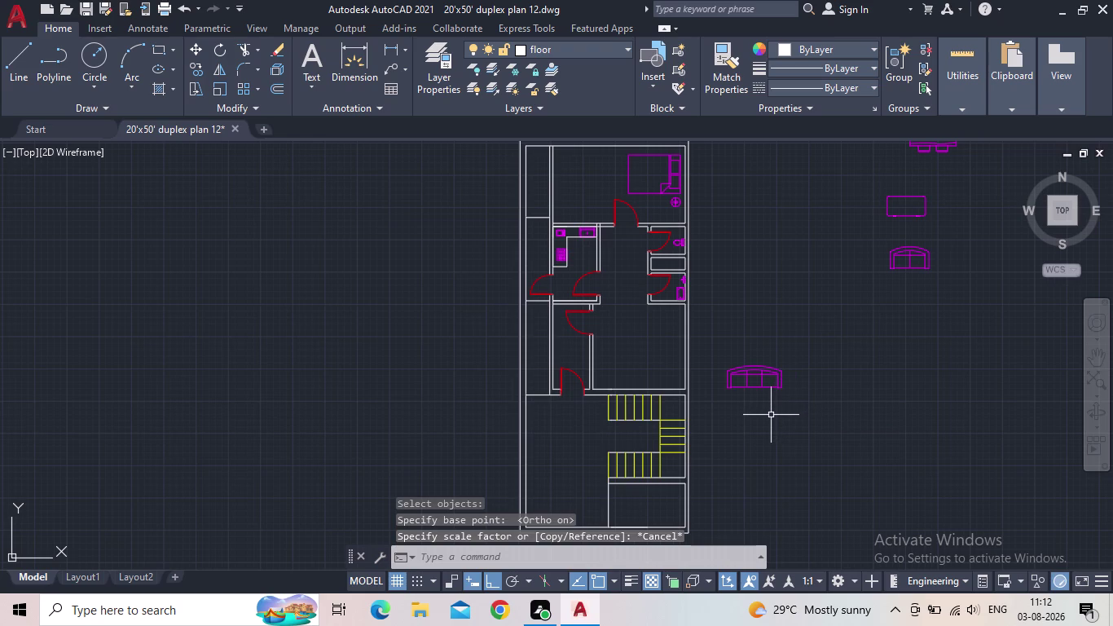
Rotate the three-seat sofa 180 degrees about a pivot on the sofa.
click(766, 402)
click(741, 362)
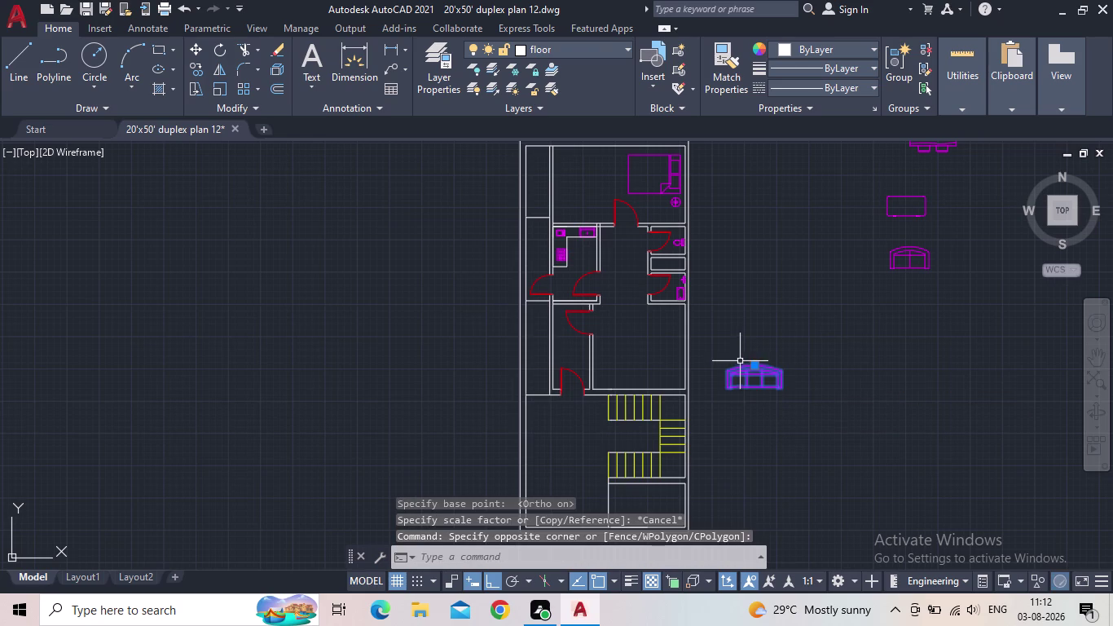
scroll(up, 3)
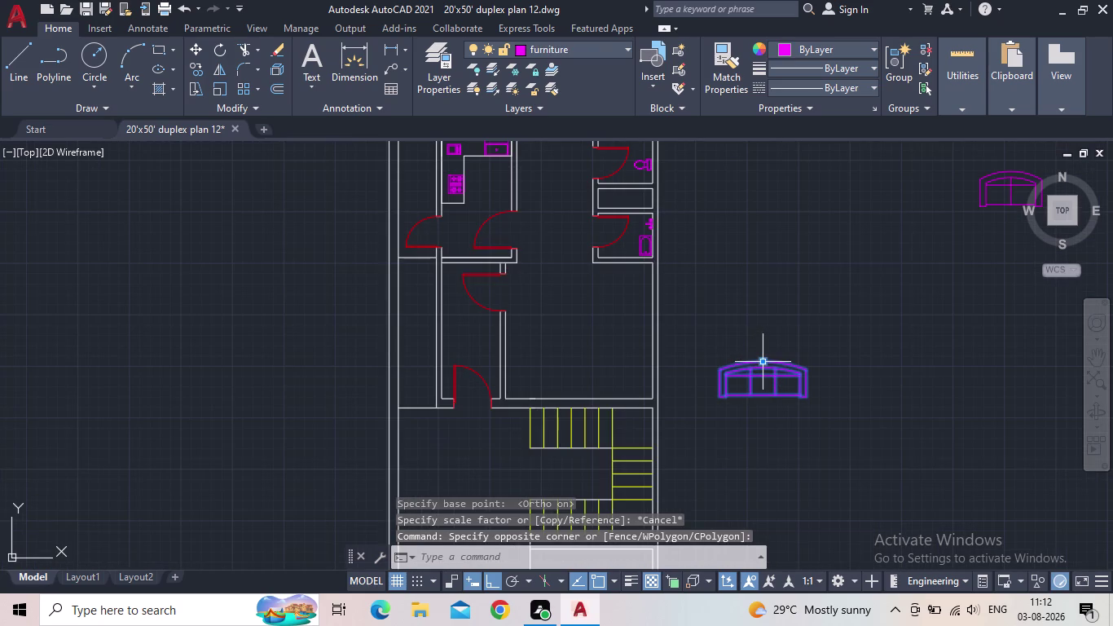
key(r)
key(o)
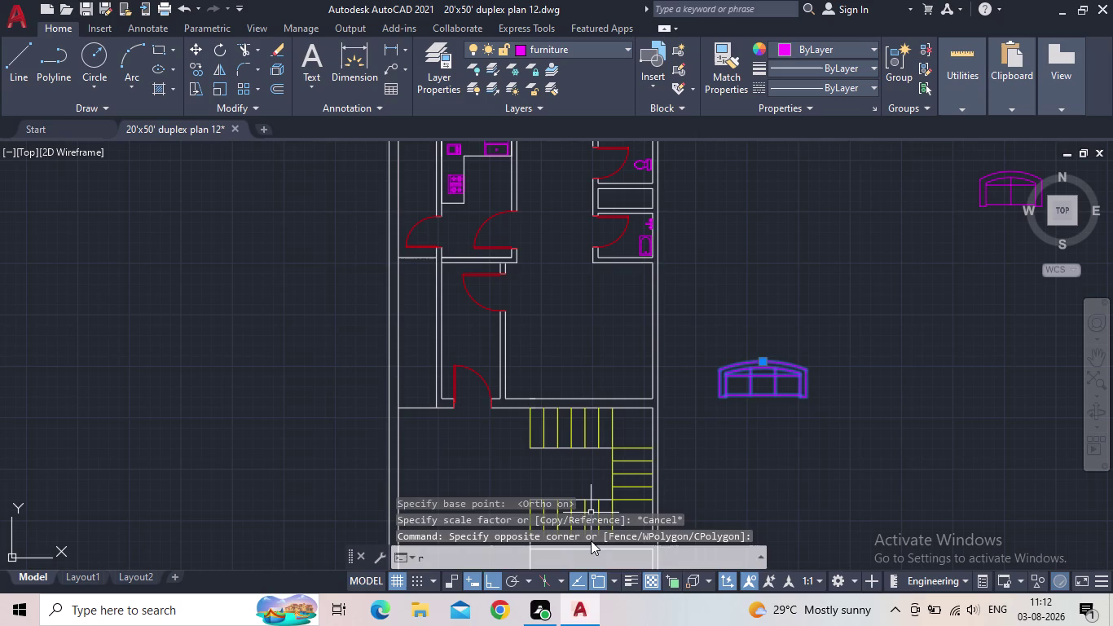
key(Return)
click(759, 360)
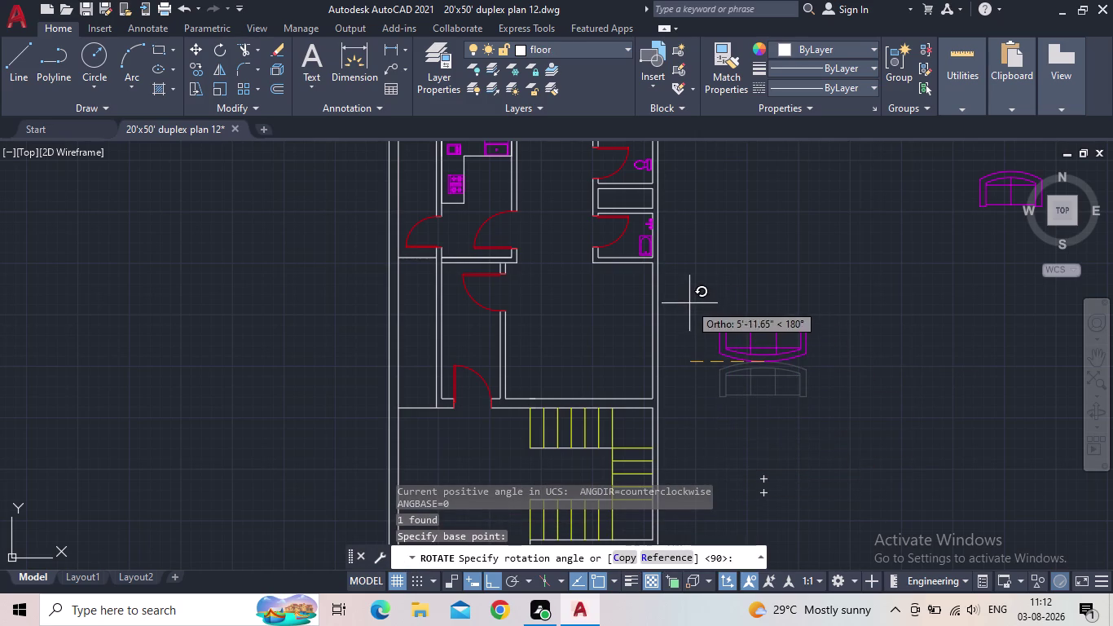
click(577, 352)
key(Escape)
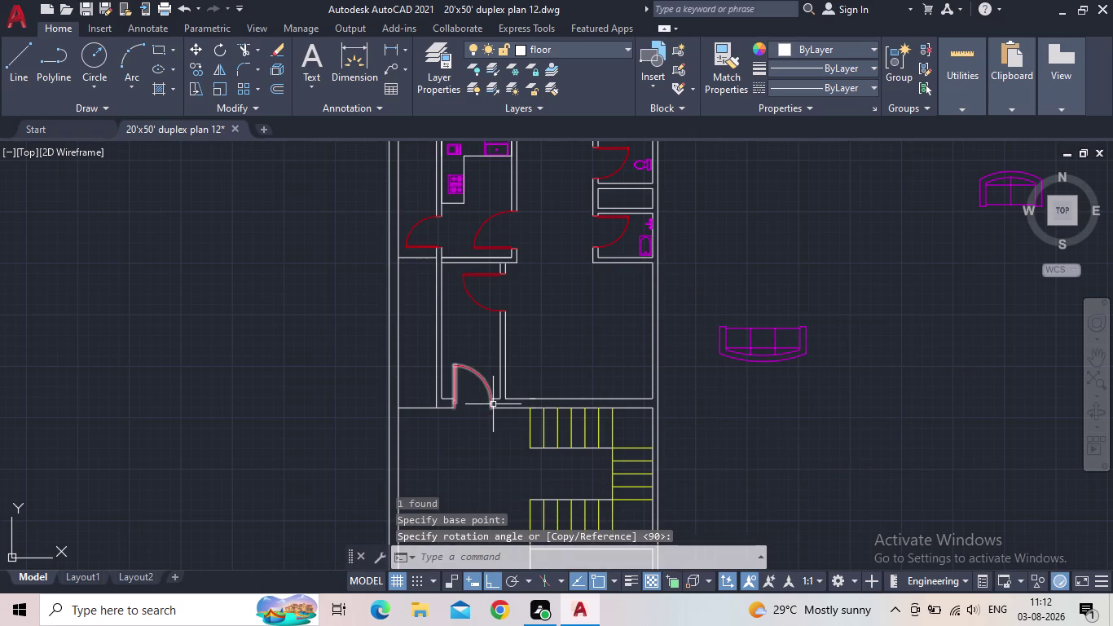
Move the rotated sofa into the living room above the staircase.
click(754, 349)
click(759, 362)
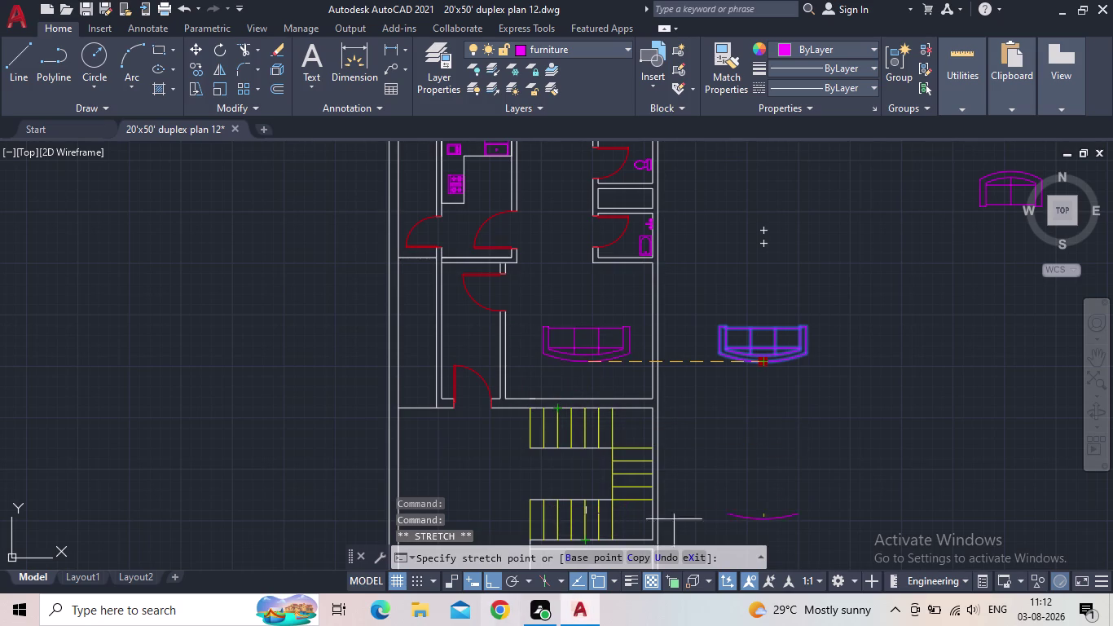
click(588, 372)
key(Escape)
scroll(down, 3)
middle_drag(640, 404, 576, 442)
Select the armchair and zoom back out to show the whole plan.
drag(753, 384, 735, 379)
click(672, 356)
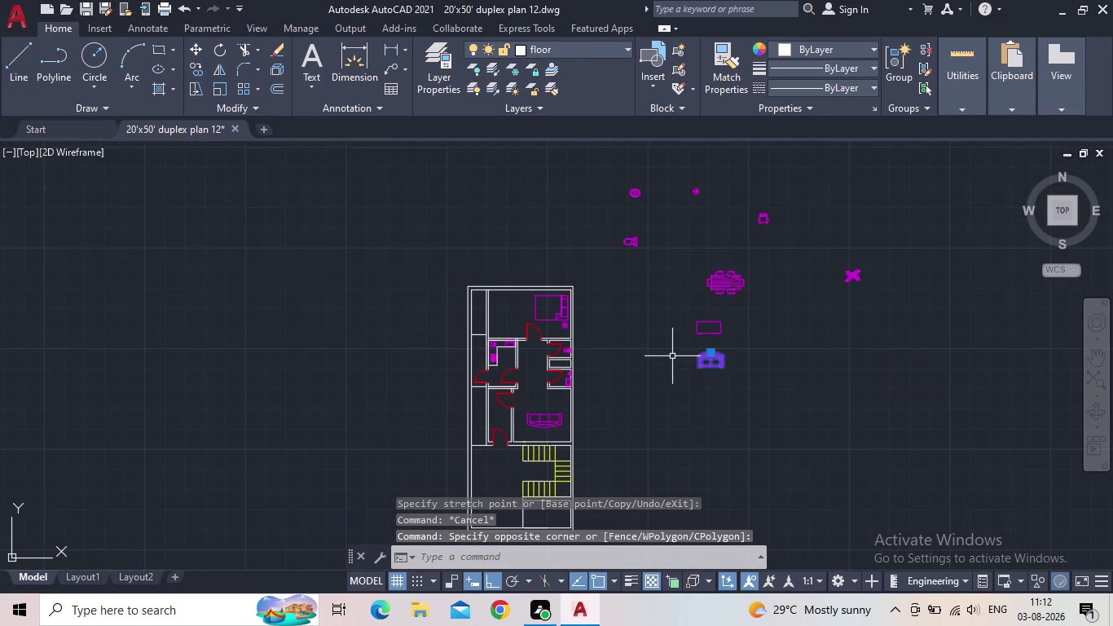
scroll(up, 3)
scroll(up, 3)
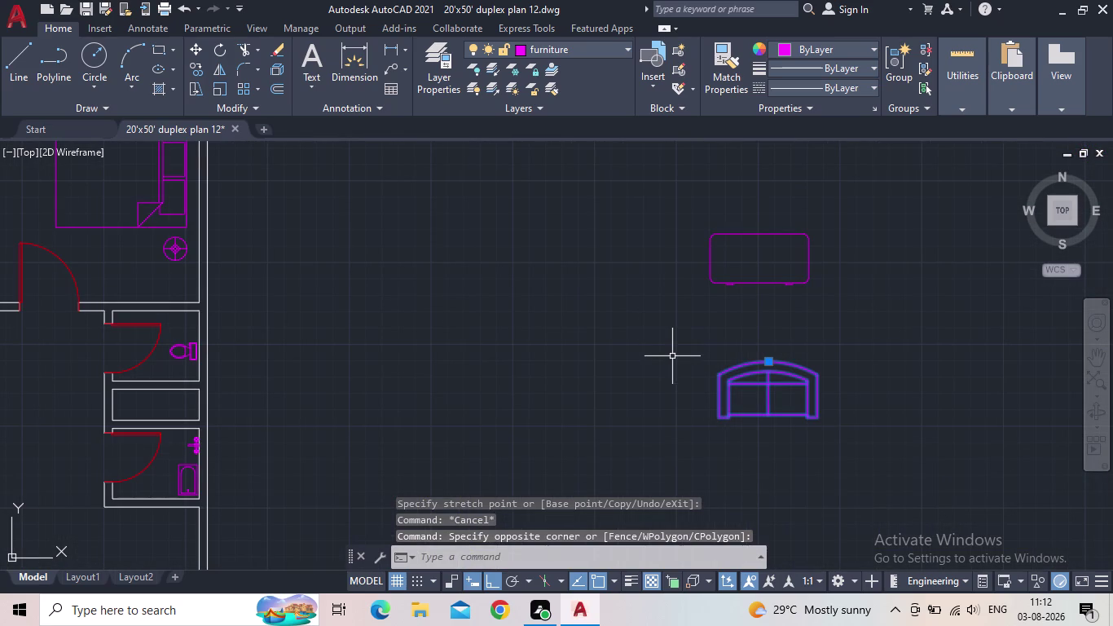
scroll(down, 3)
middle_drag(679, 370, 675, 329)
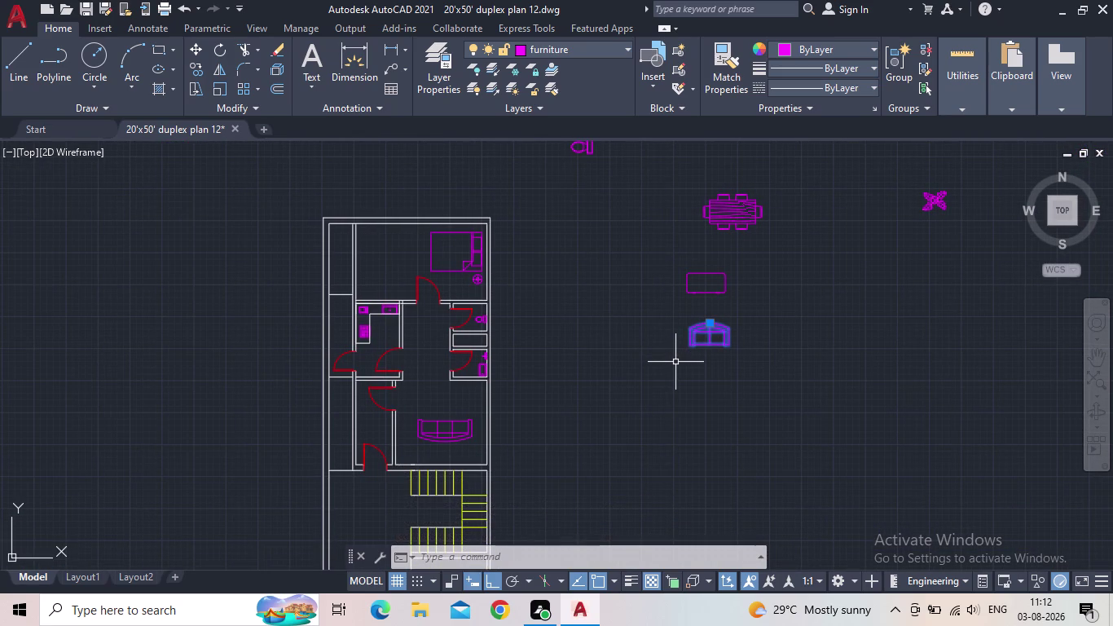
Rotate the armchair 90 degrees so it faces sideways.
key(r)
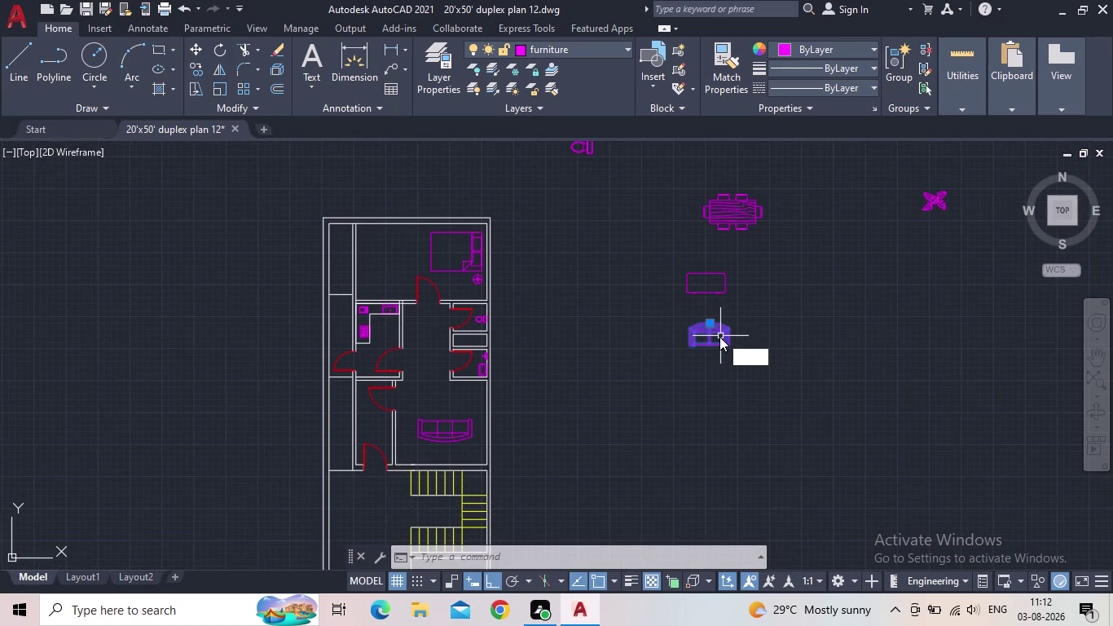
key(o)
key(space)
click(709, 325)
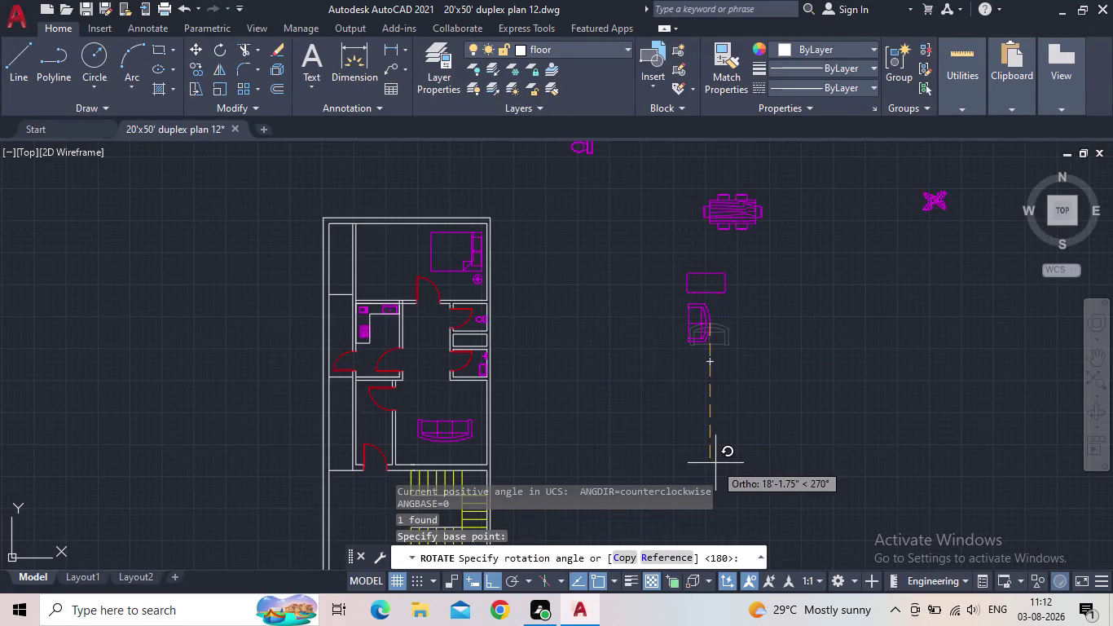
click(676, 182)
Move the armchair to the left of the centre table.
click(717, 325)
click(705, 322)
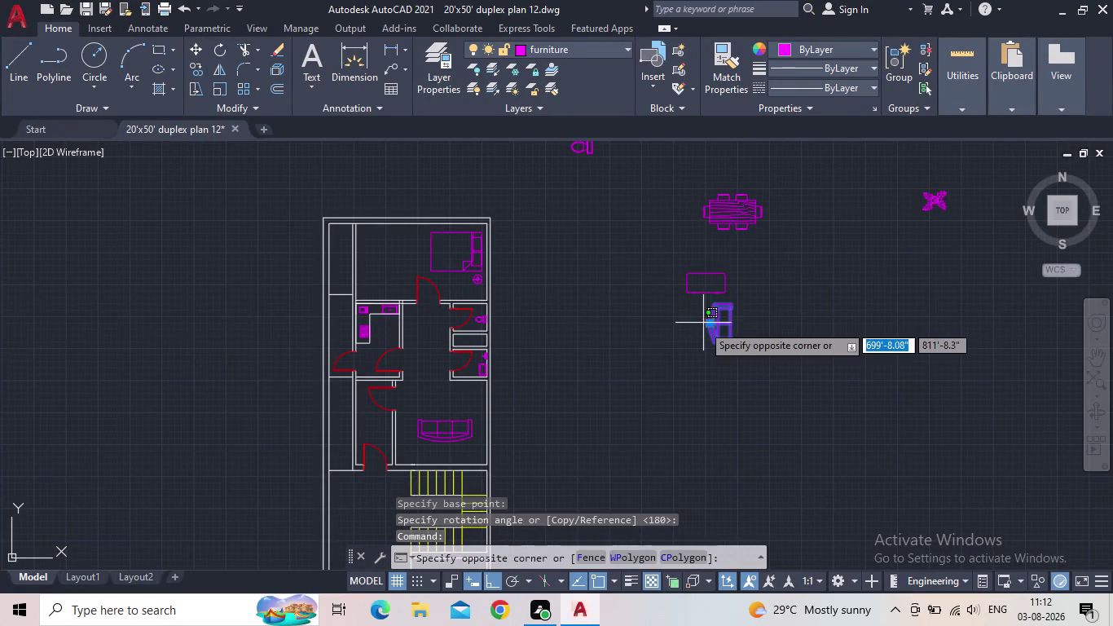
click(708, 324)
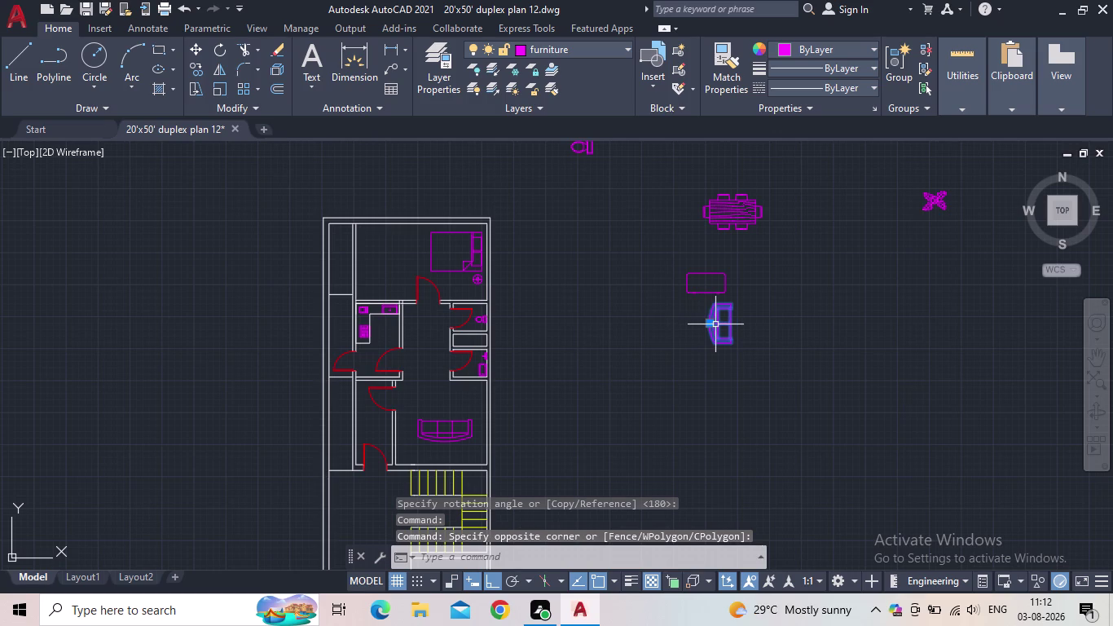
drag(711, 324, 687, 335)
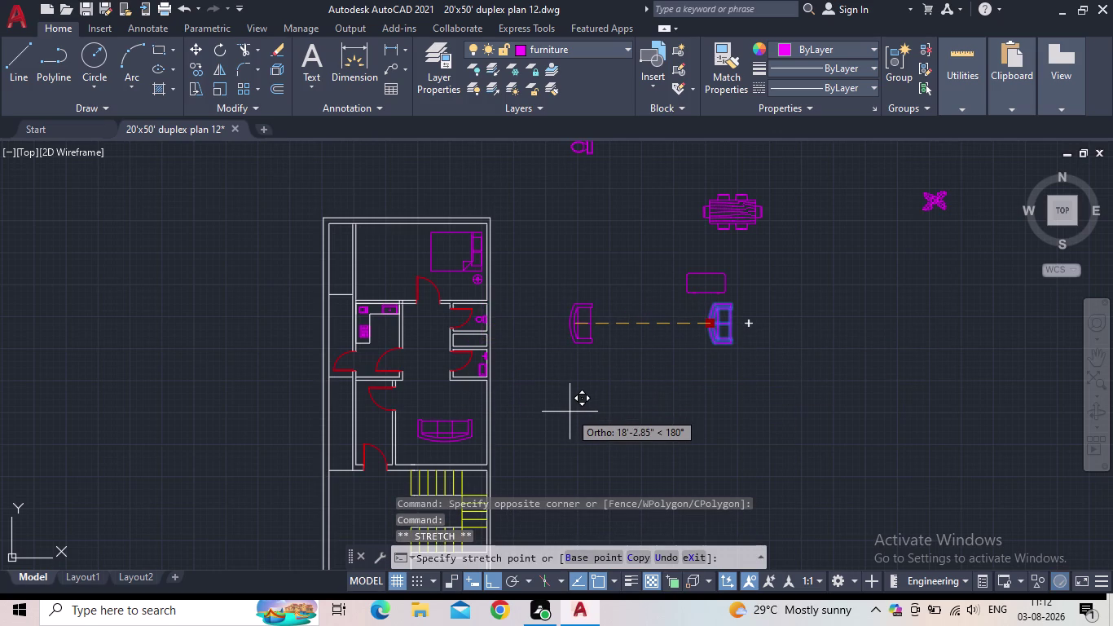
click(581, 430)
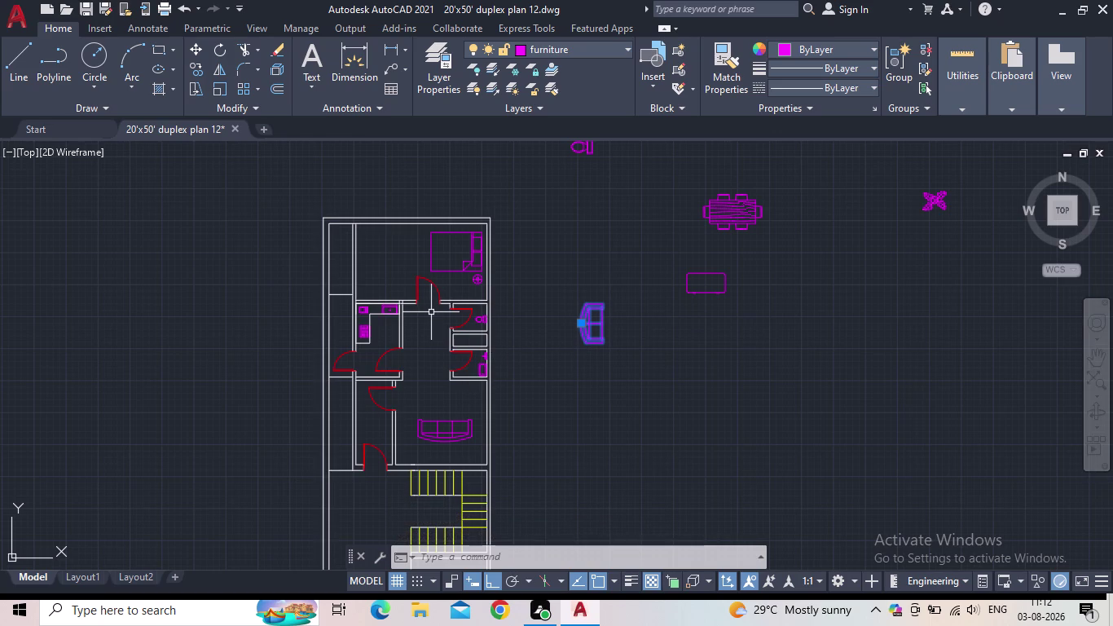
key(Escape)
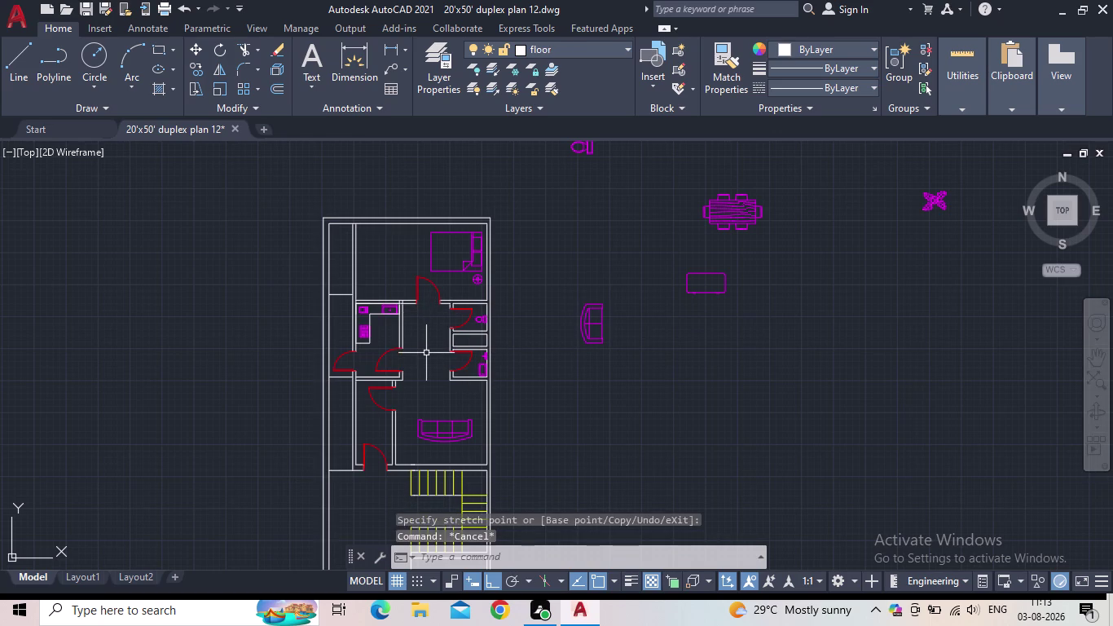
click(589, 331)
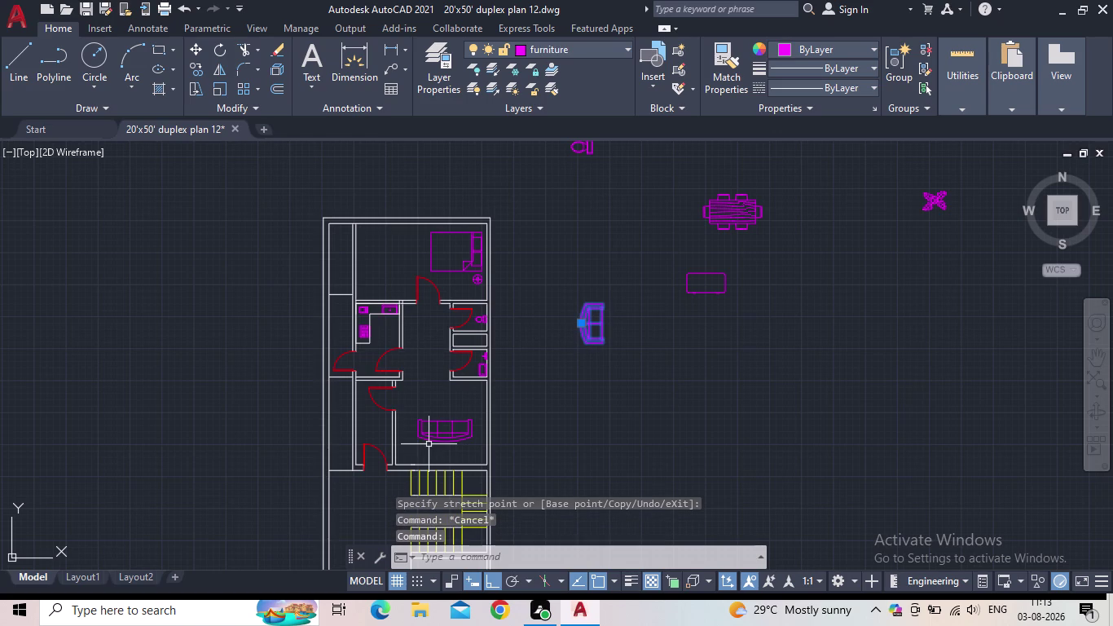
Scale the long living-room sofa down by a factor of about 0.8.
key(Escape)
click(431, 438)
key(s)
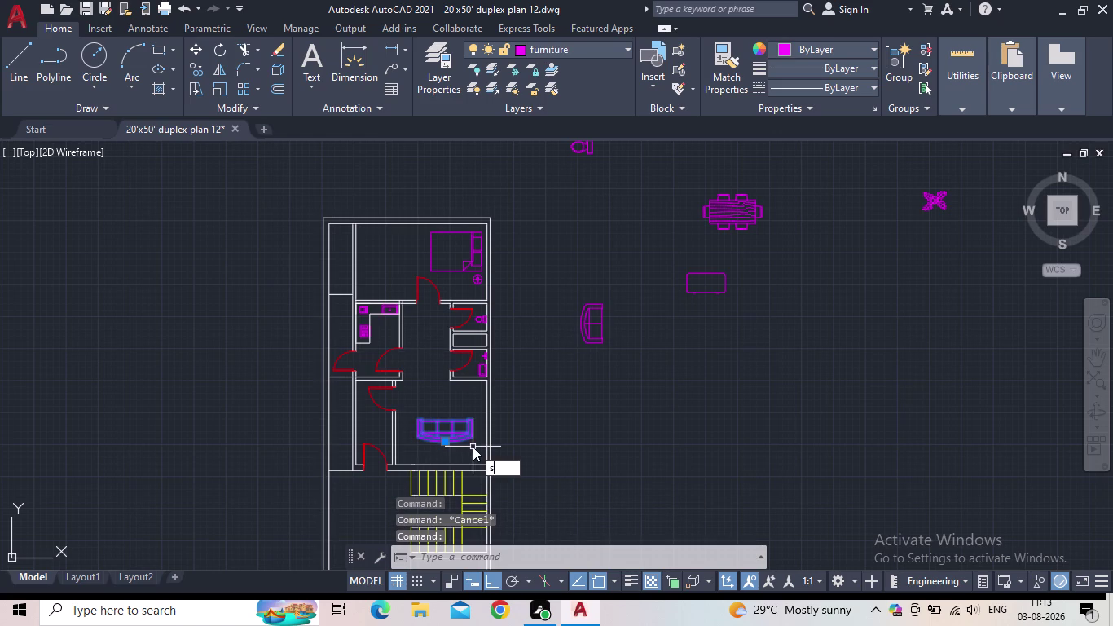
key(c)
key(space)
click(446, 446)
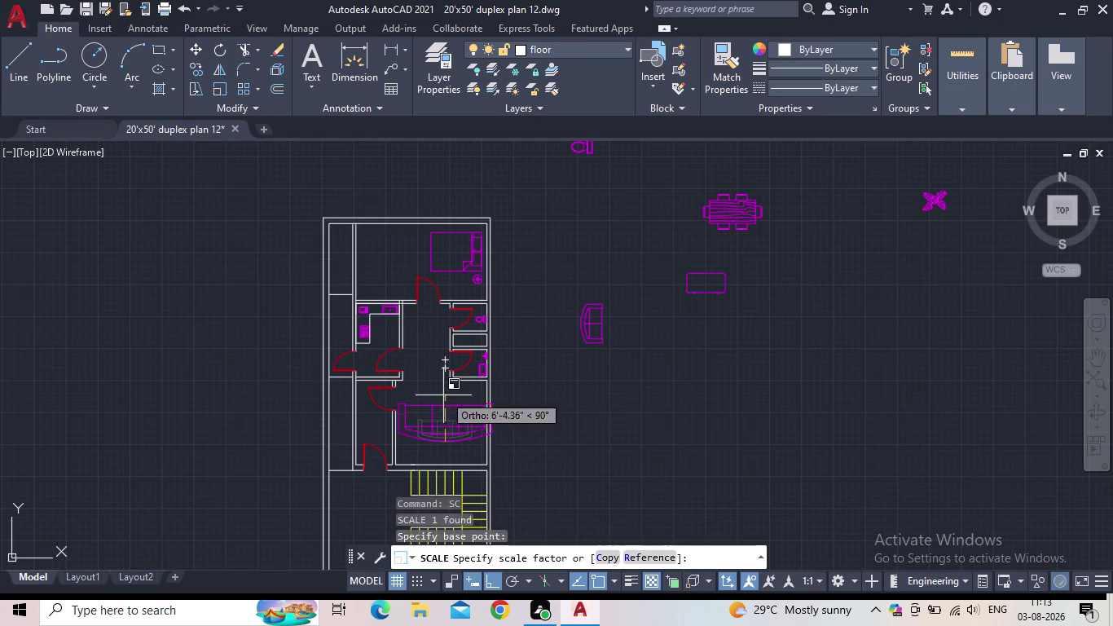
scroll(up, 3)
middle_drag(437, 425, 485, 337)
scroll(up, 3)
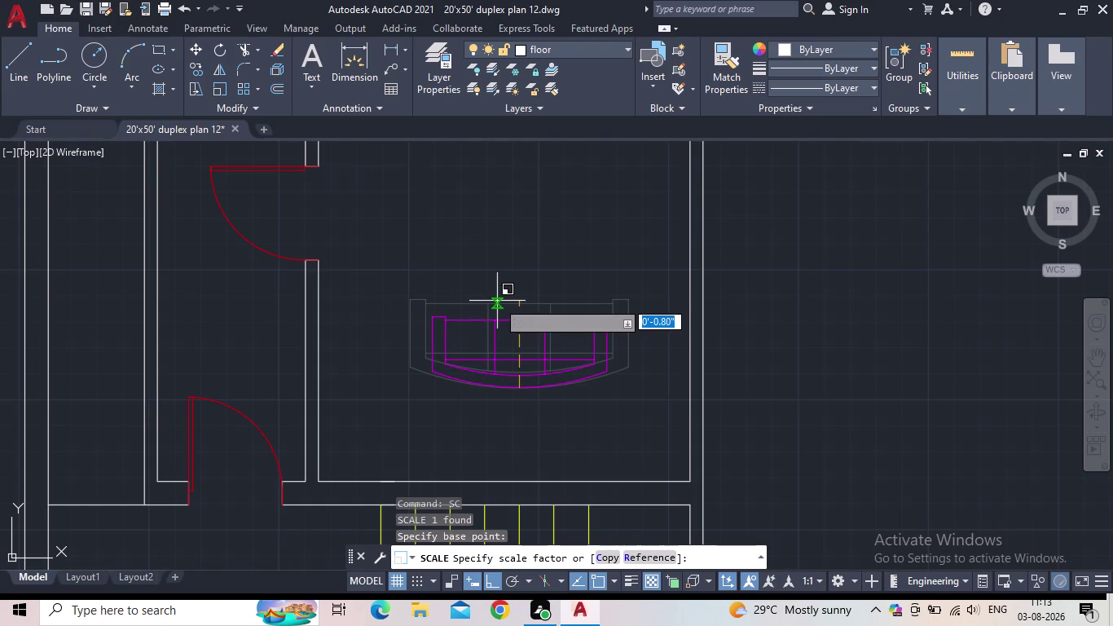
click(497, 296)
Move the long sofa down against the living room's bottom wall.
click(511, 379)
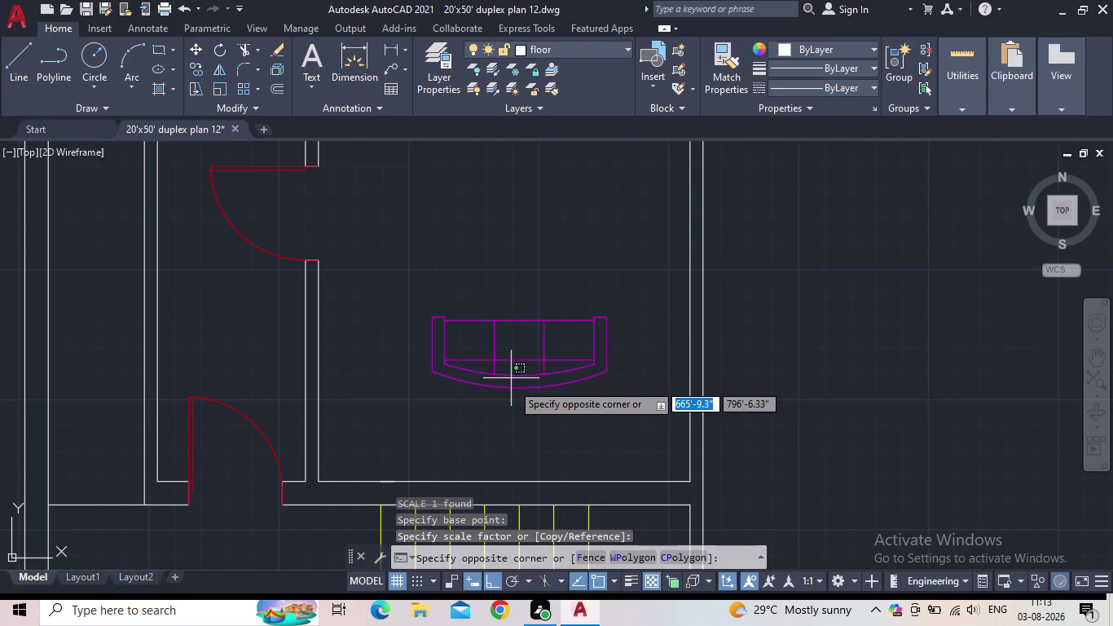
click(517, 396)
click(504, 389)
click(519, 388)
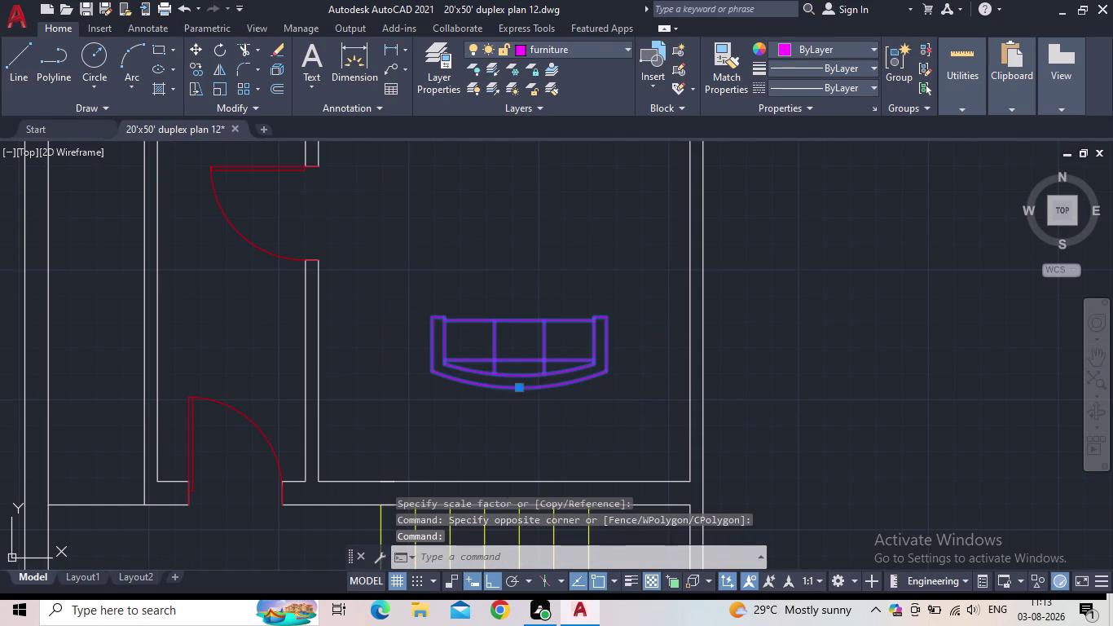
click(537, 466)
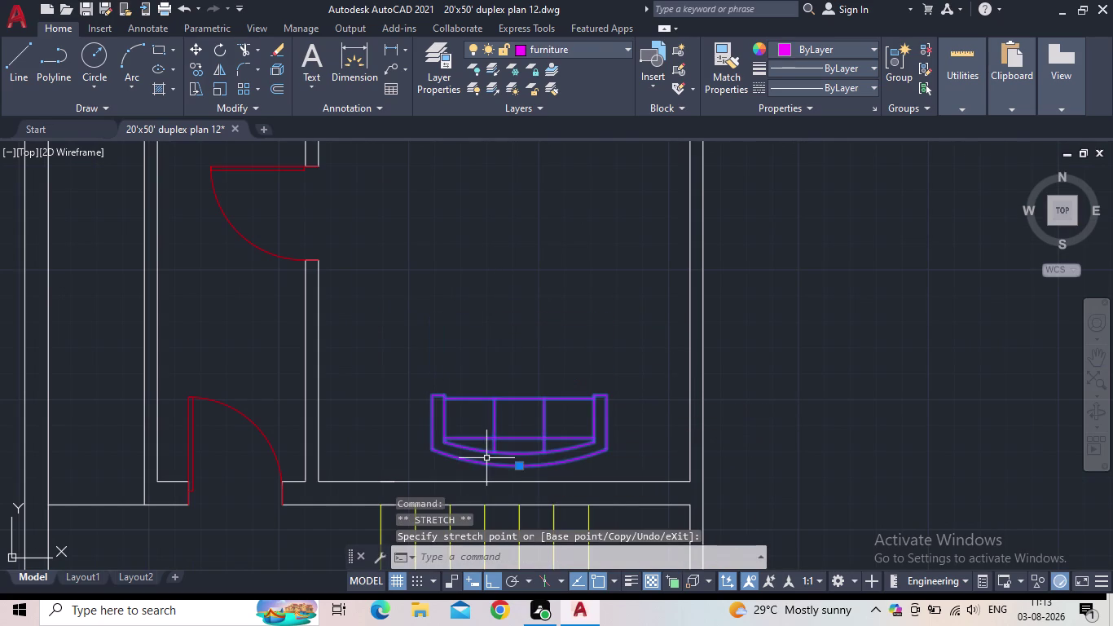
key(Escape)
Pan over to the curved sofa beside the plan and begin selecting it.
scroll(down, 3)
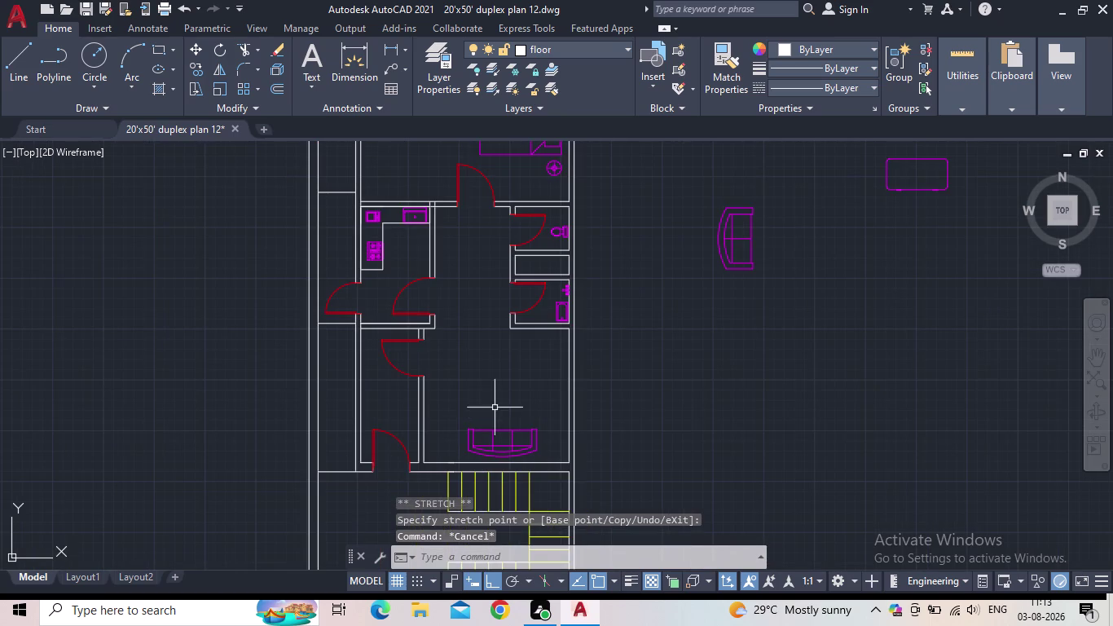
middle_drag(693, 360, 682, 372)
middle_click(682, 372)
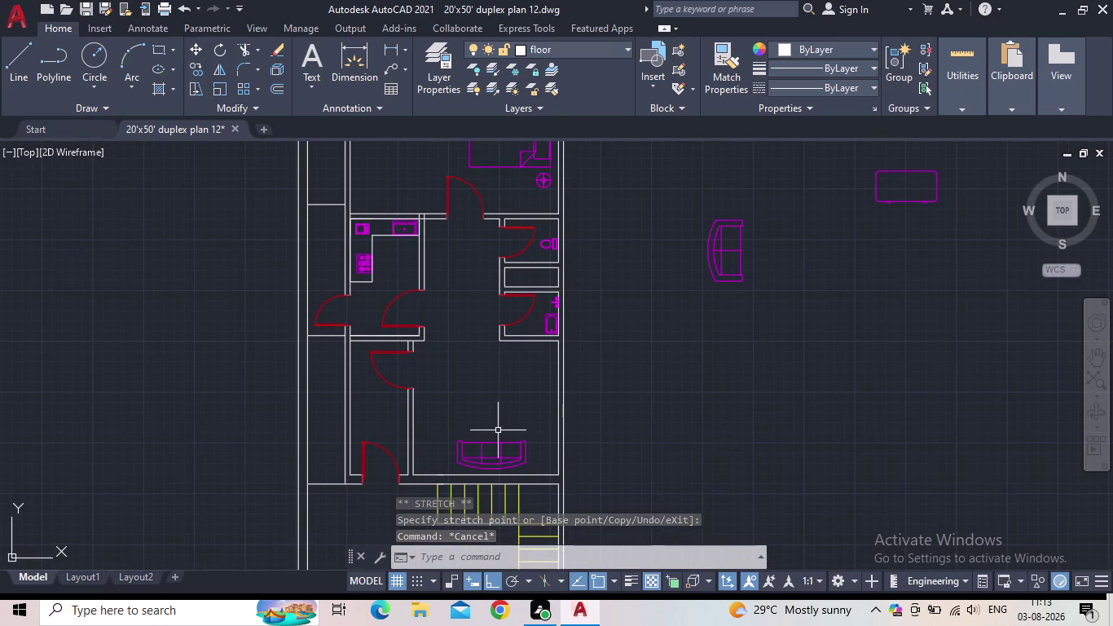
middle_drag(502, 413, 520, 391)
scroll(up, 3)
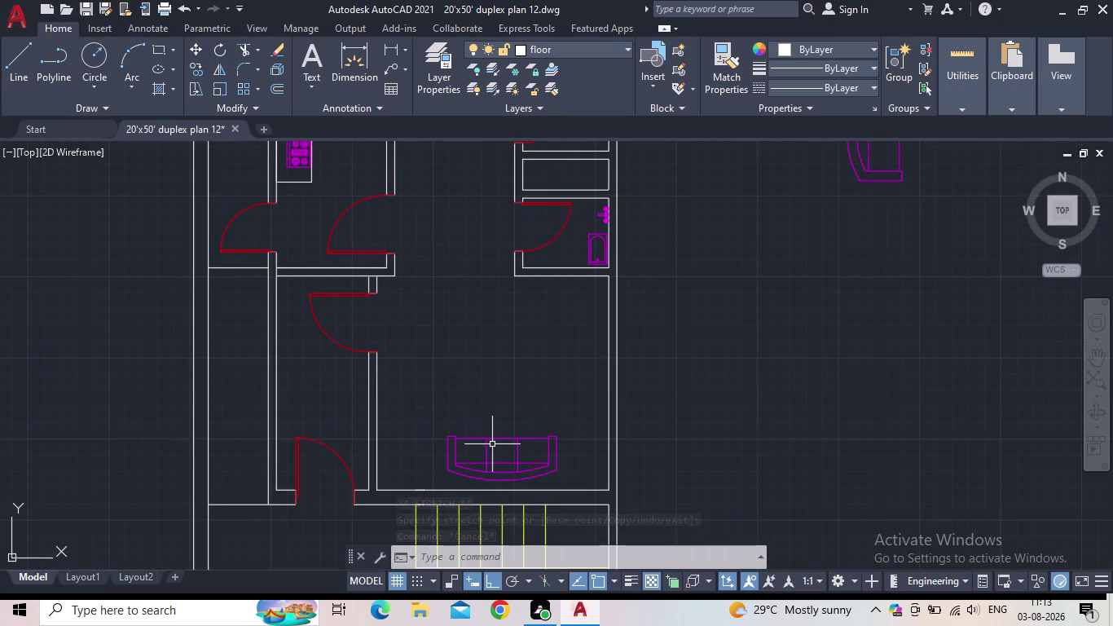
click(879, 162)
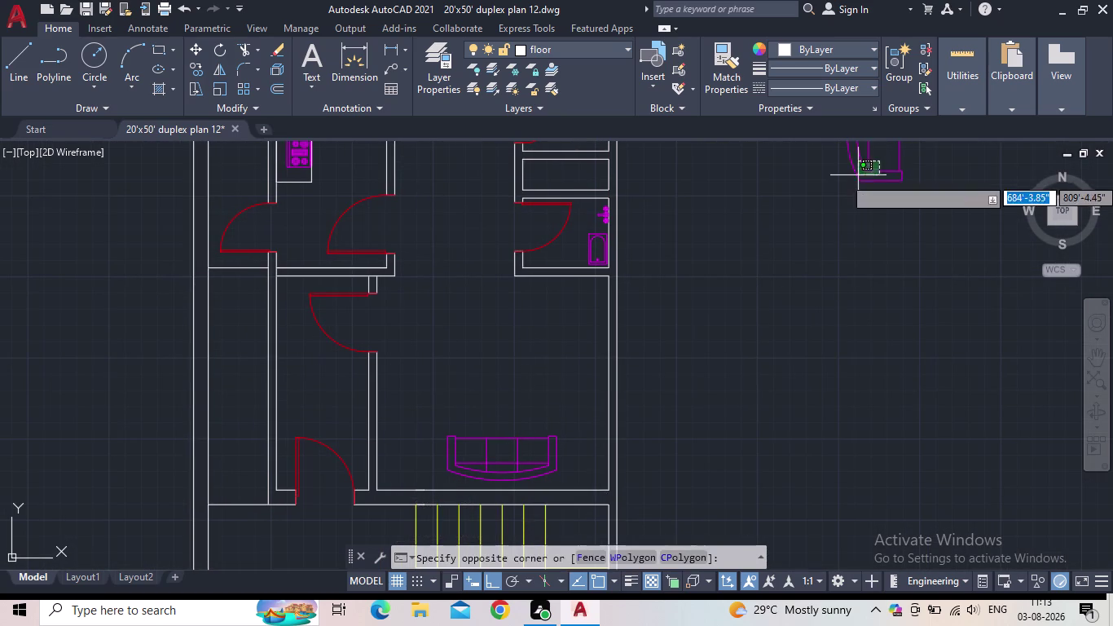
Move the curved sofa into the living room along its left wall.
click(856, 178)
middle_drag(858, 186, 836, 335)
scroll(down, 3)
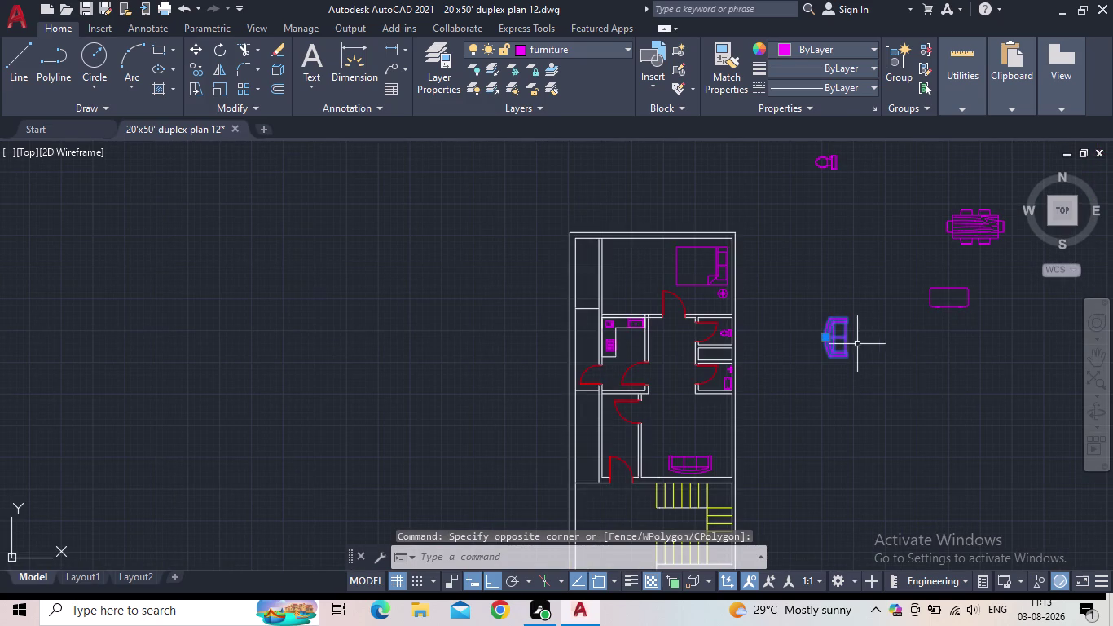
drag(828, 340, 798, 351)
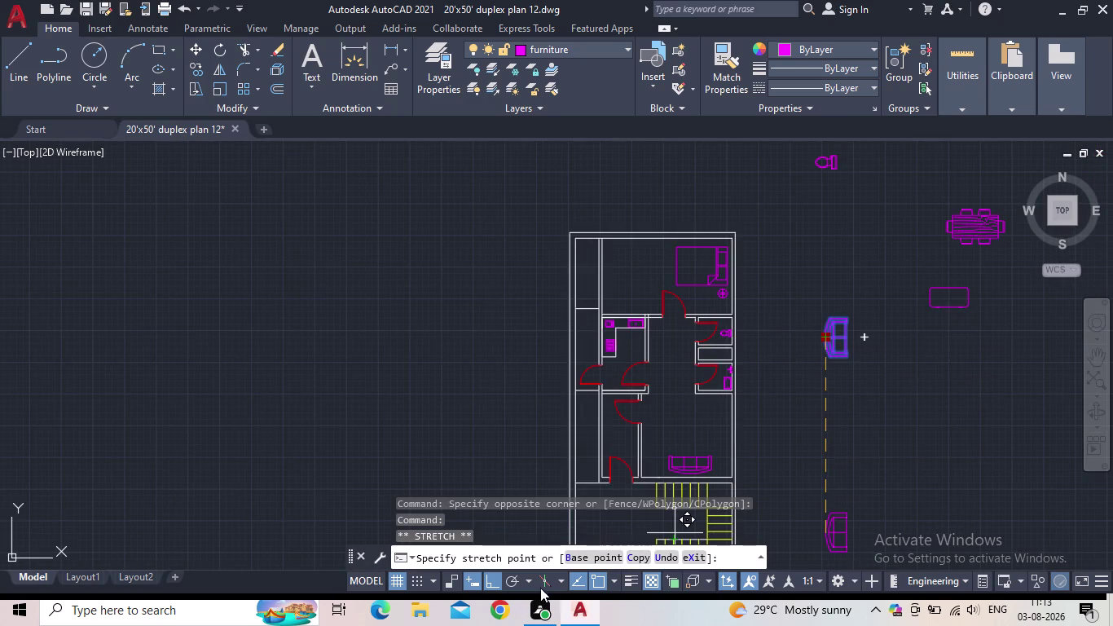
click(487, 581)
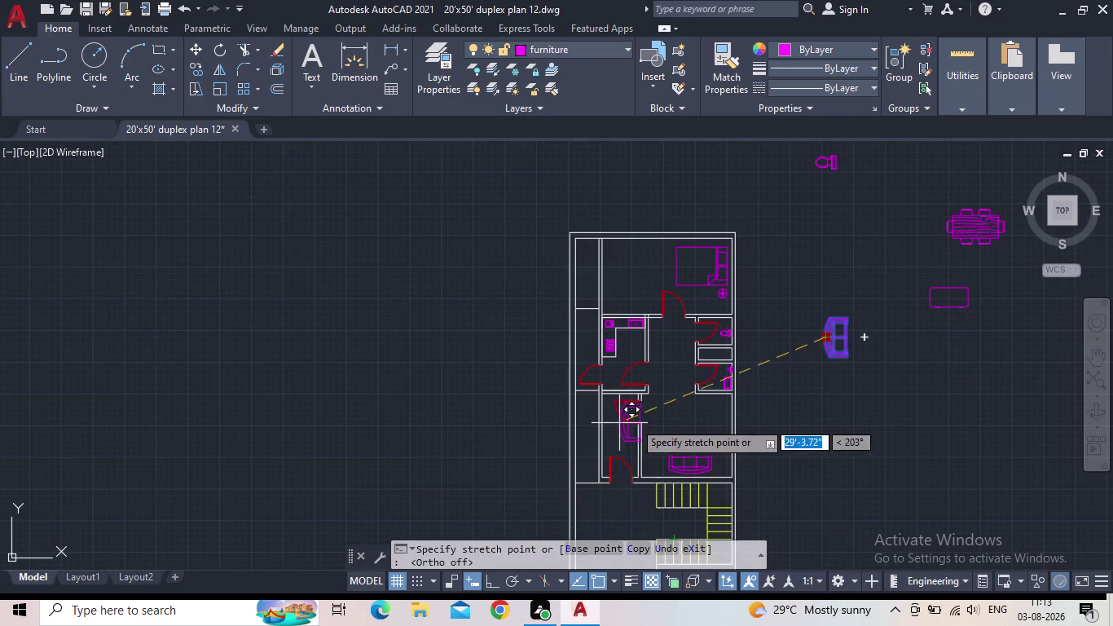
scroll(up, 3)
middle_drag(647, 466, 667, 403)
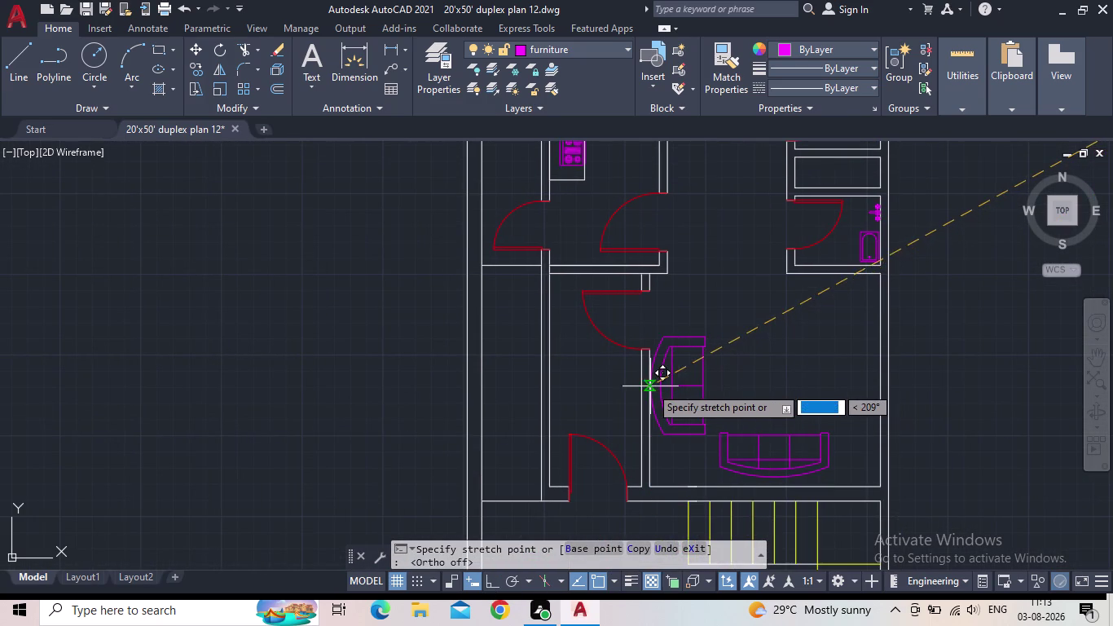
click(659, 386)
key(Escape)
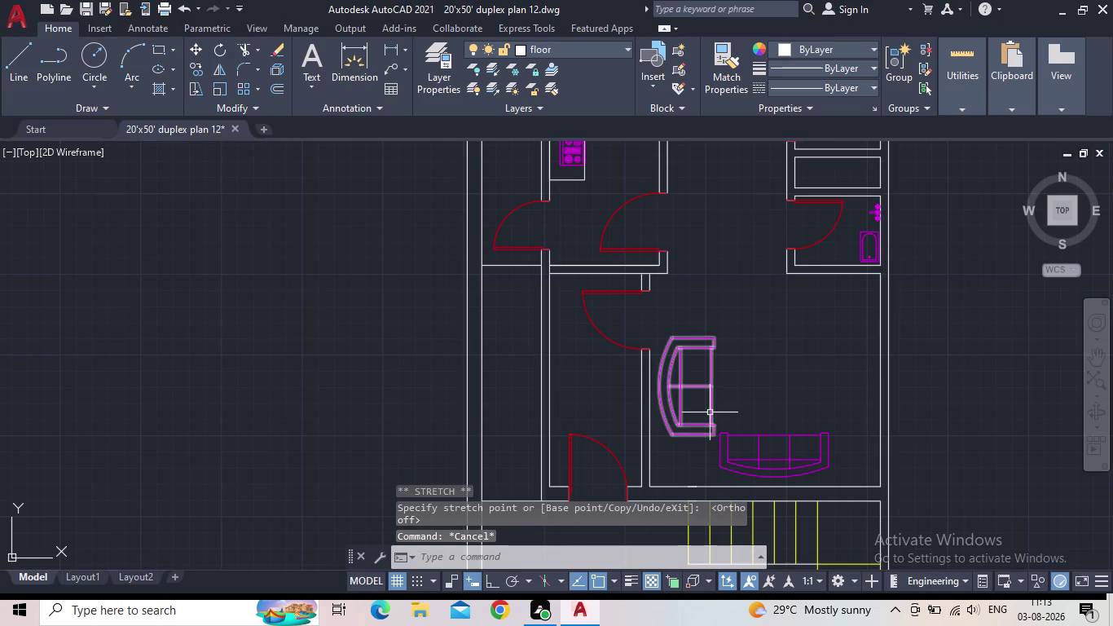
Start the SCALE command for the curved sofa.
key(s)
key(c)
key(space)
Shrink the curved sofa with two successive scale operations.
click(742, 409)
click(693, 403)
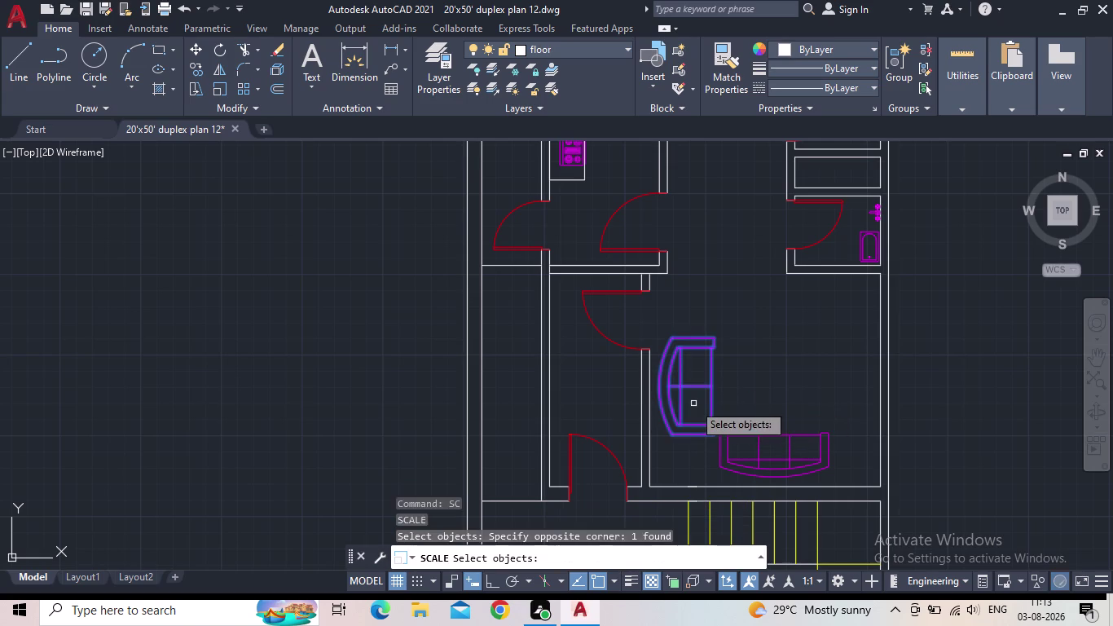
key(space)
click(711, 390)
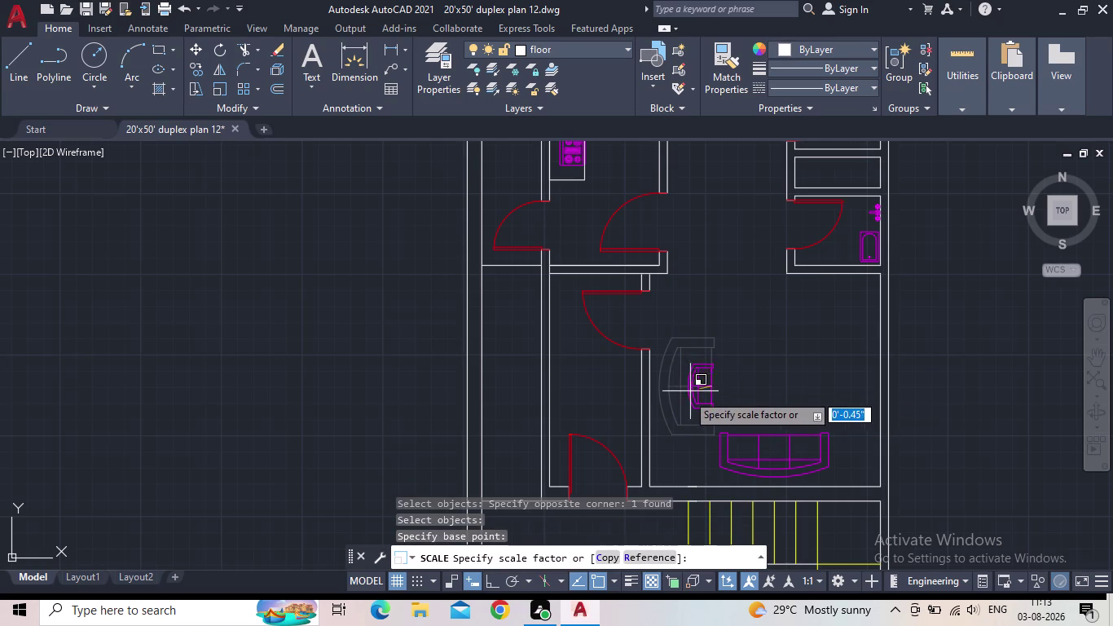
click(672, 403)
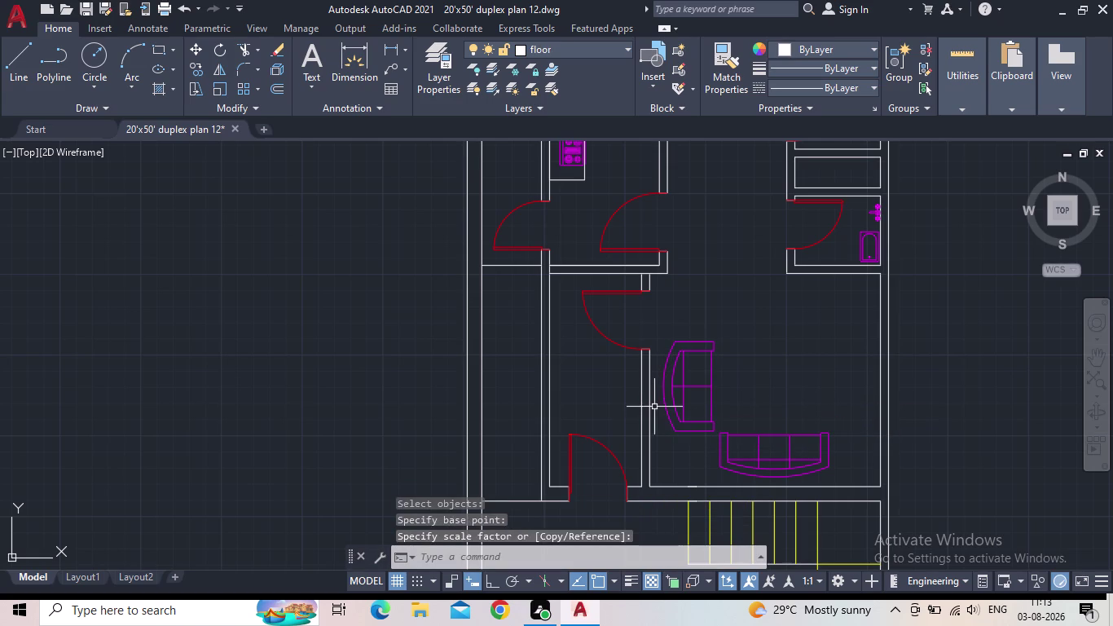
key(Escape)
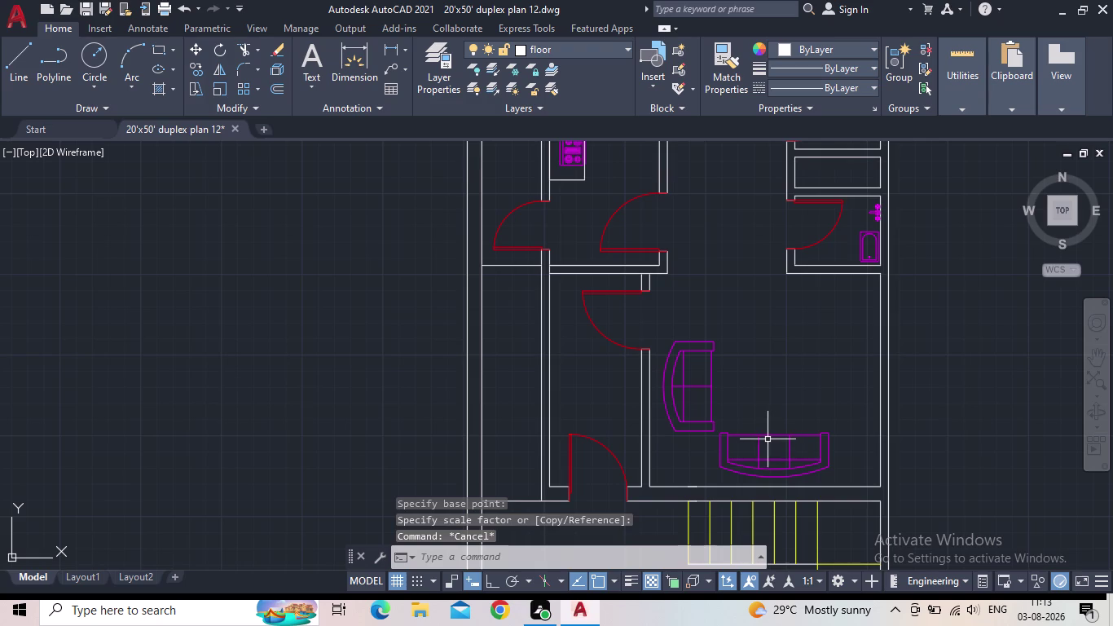
click(675, 387)
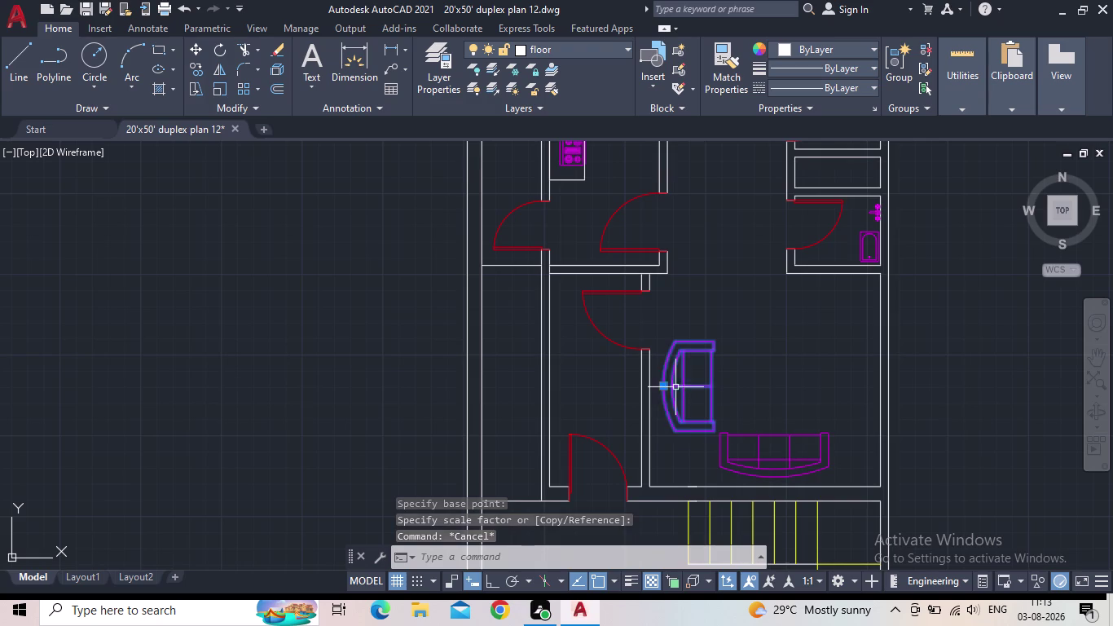
key(s)
key(c)
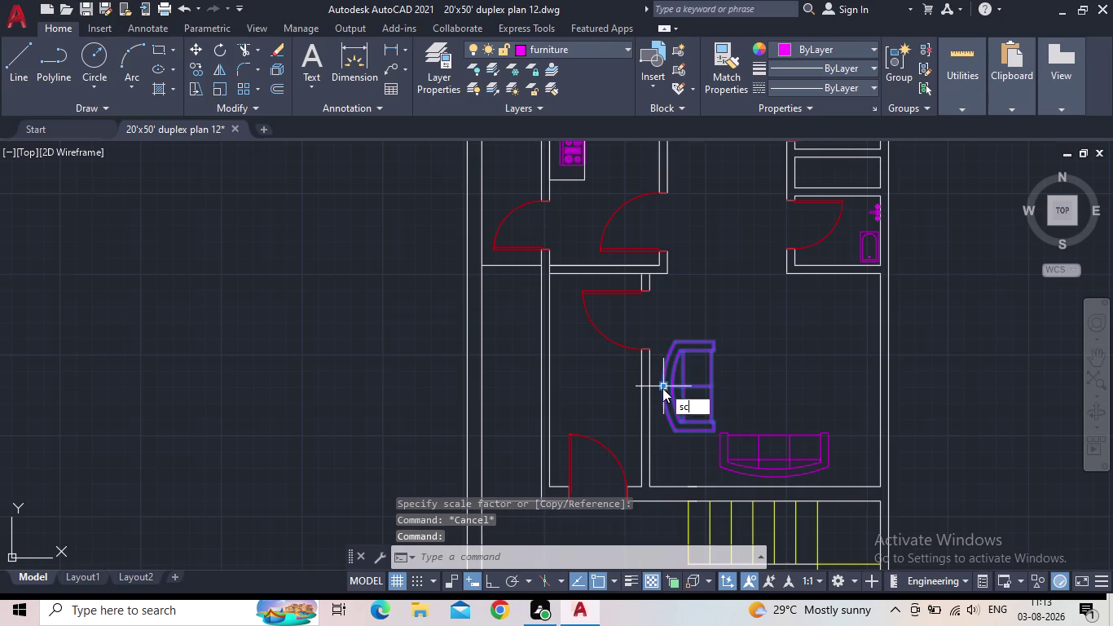
key(space)
click(712, 387)
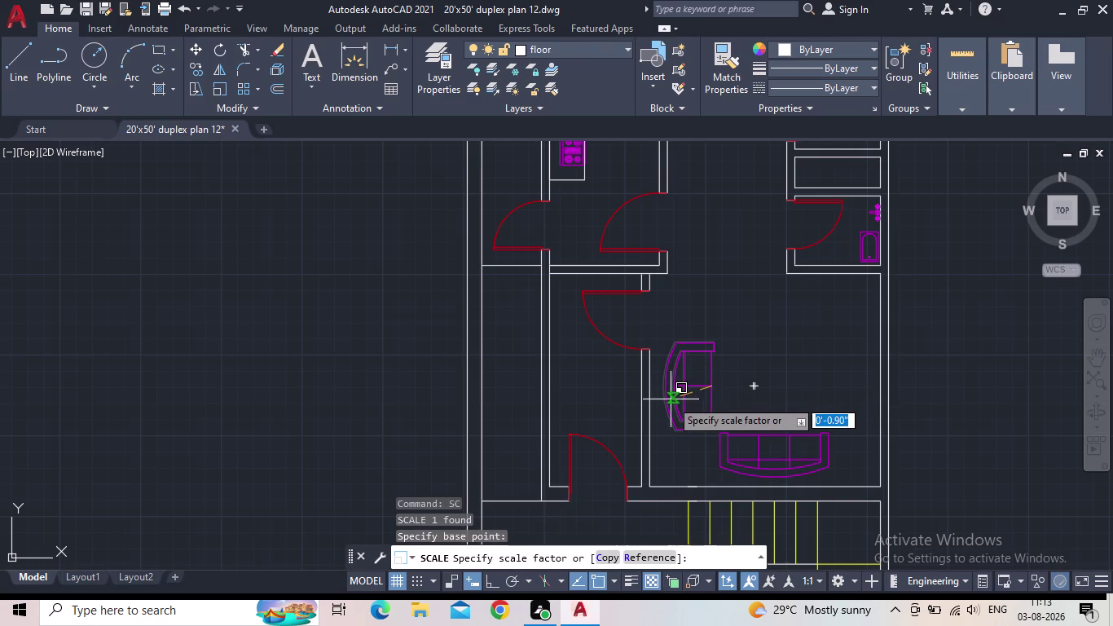
click(677, 398)
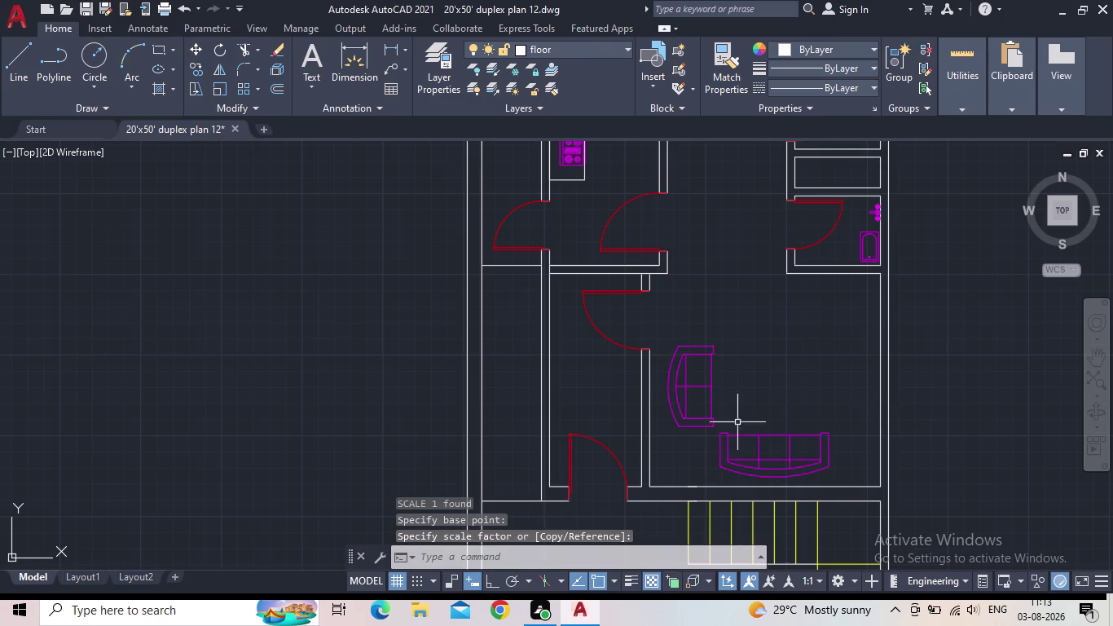
Nudge the long sofa lower and right, and the curved sofa slightly right.
click(770, 469)
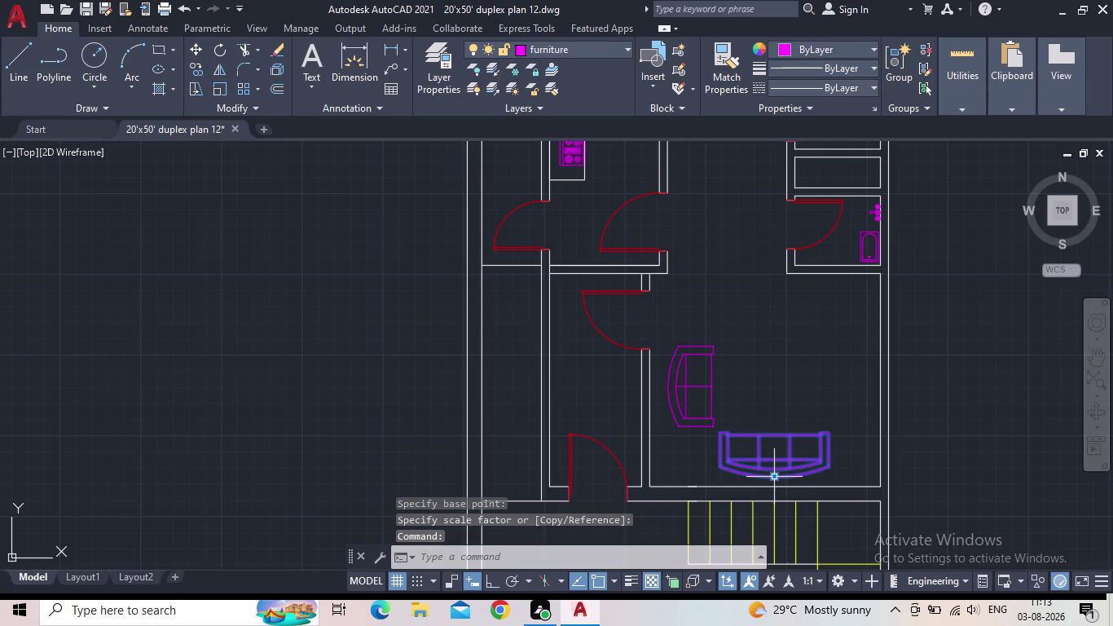
click(774, 477)
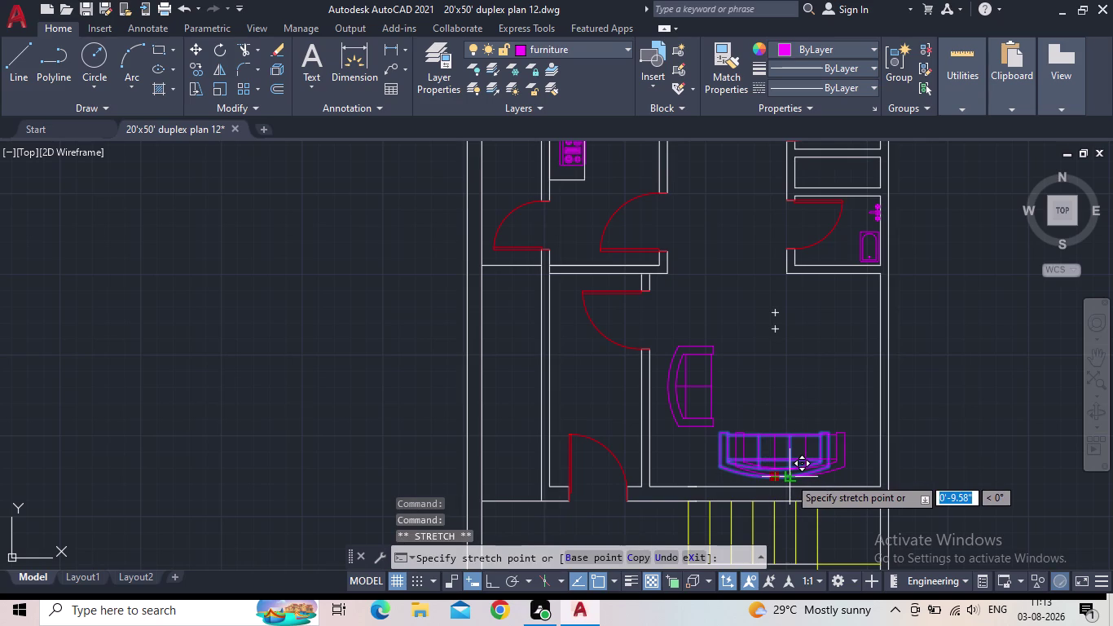
click(788, 477)
click(702, 417)
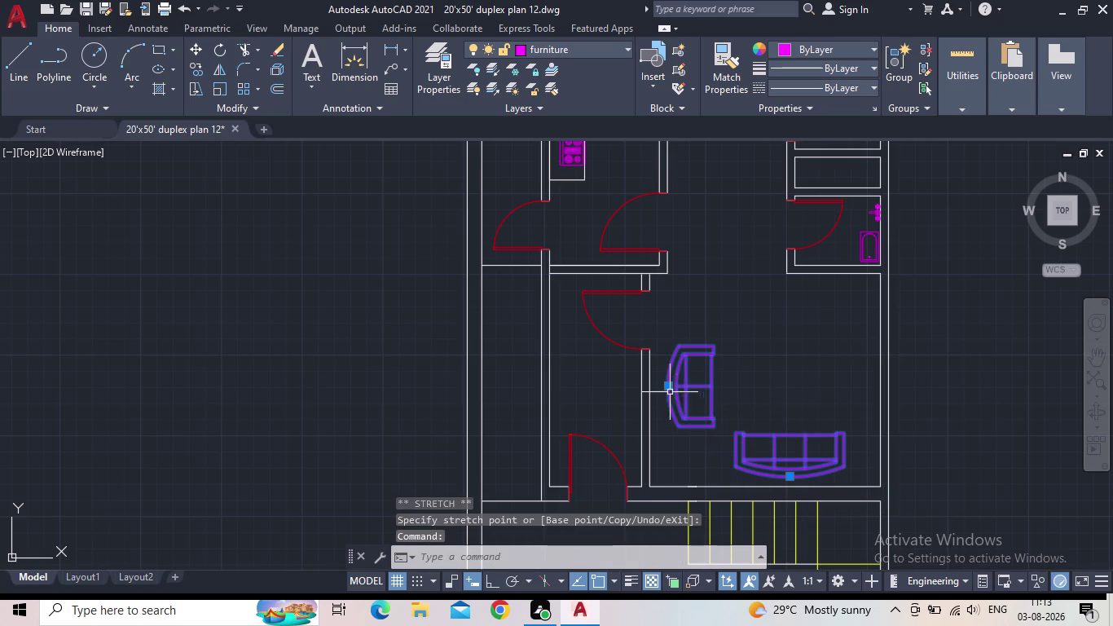
click(666, 389)
scroll(up, 3)
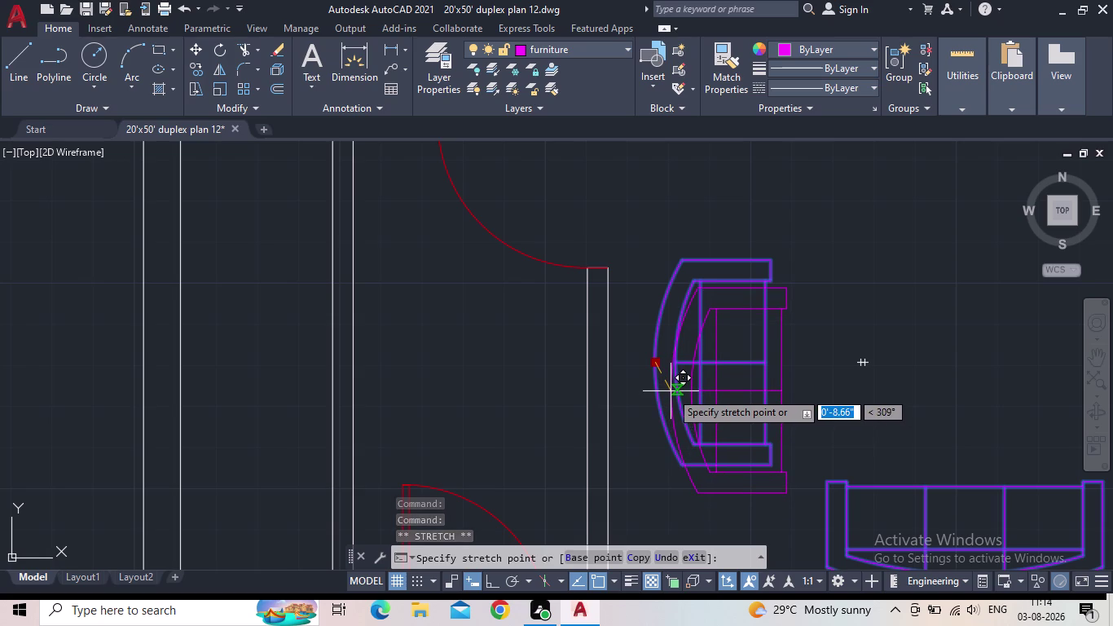
click(671, 392)
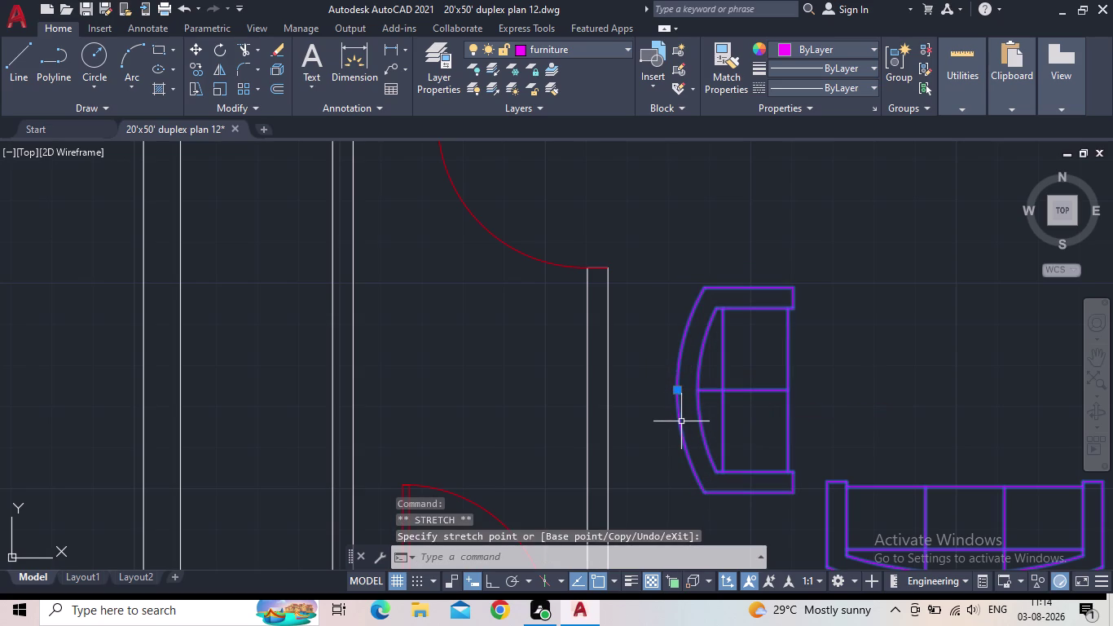
key(Escape)
Zoom and pan out to show the whole plan and the spare furniture blocks.
scroll(down, 3)
middle_drag(696, 412, 636, 394)
scroll(down, 3)
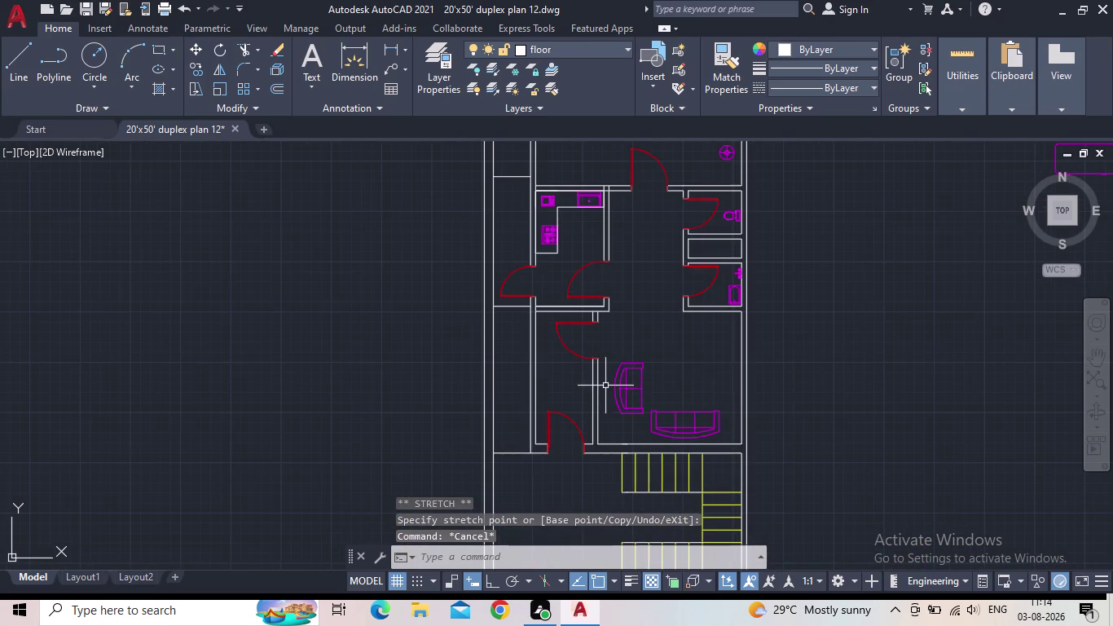
scroll(down, 3)
middle_drag(687, 390, 580, 387)
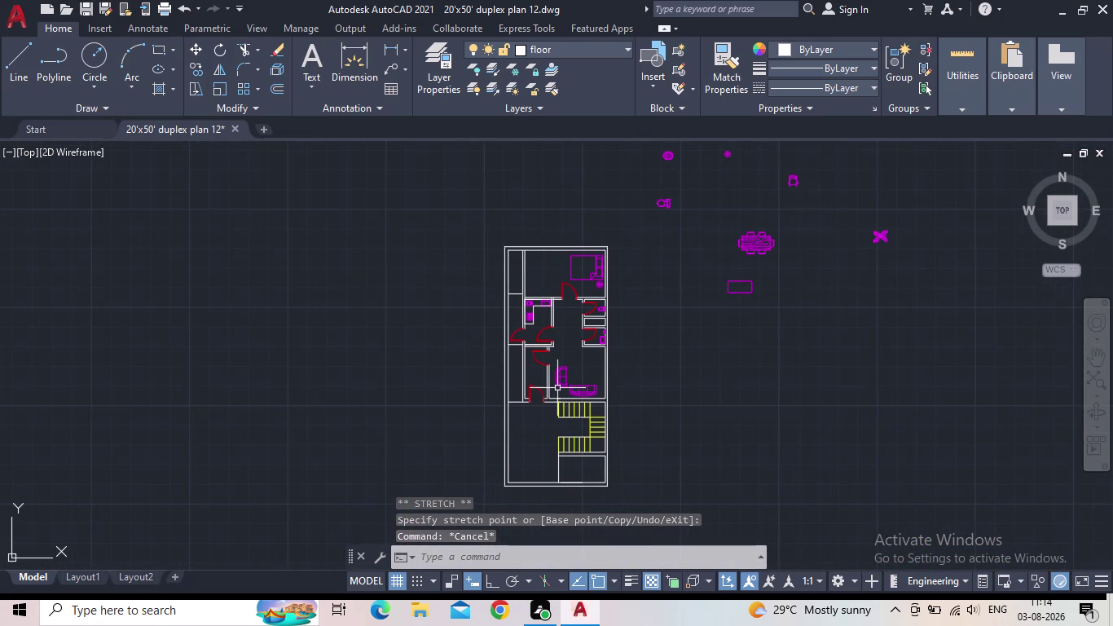
Rotate the small table block 90° upright about its corner, with ortho on.
click(769, 301)
click(709, 289)
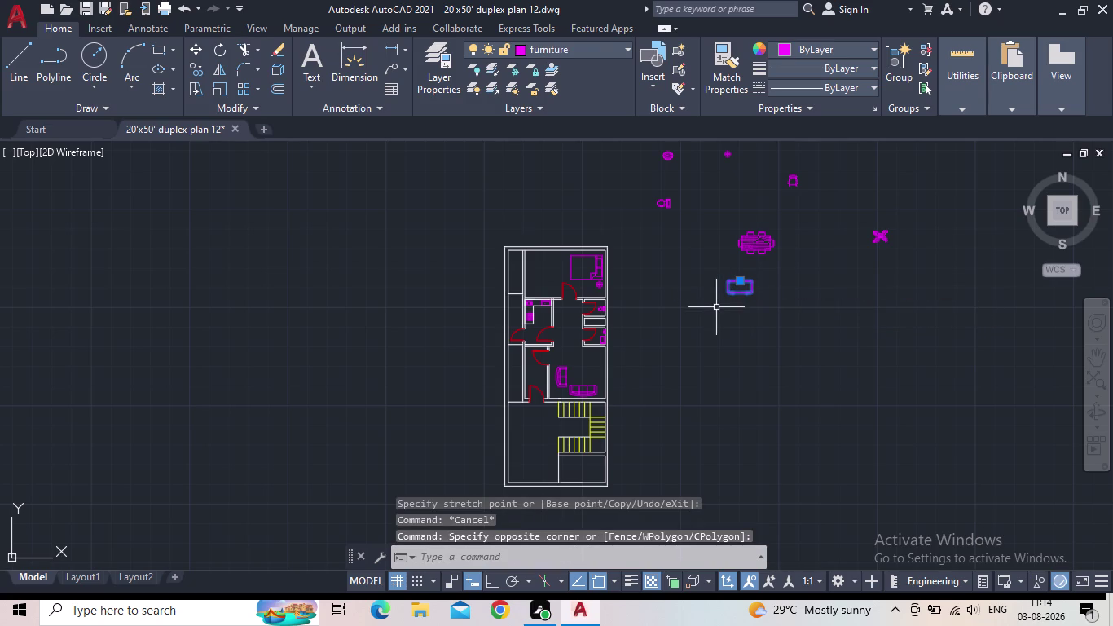
click(491, 583)
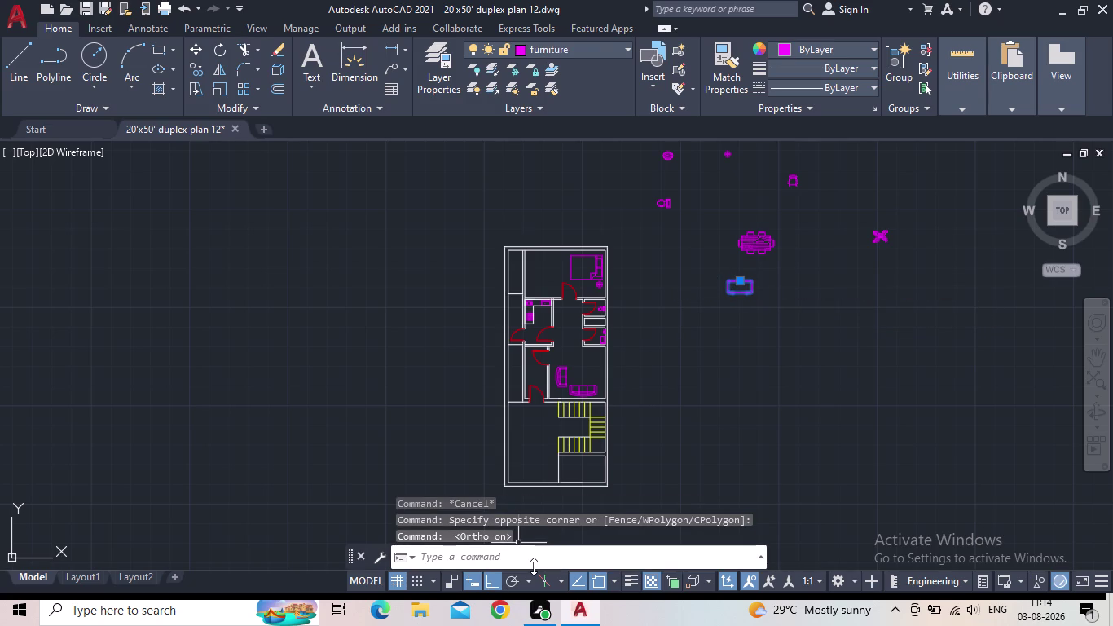
key(r)
key(o)
key(Return)
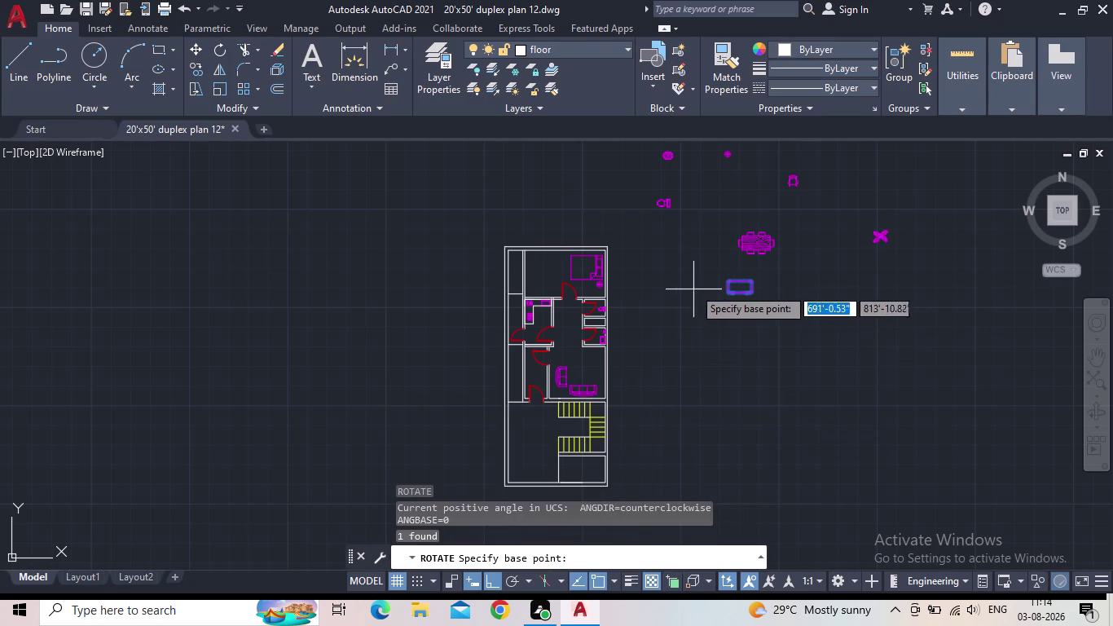
scroll(up, 3)
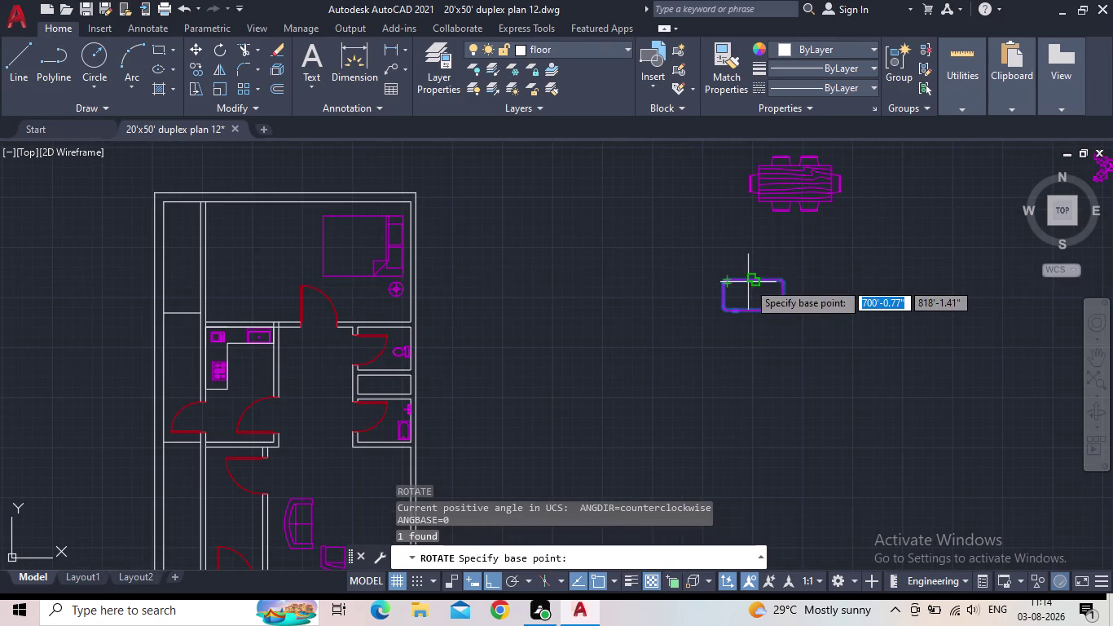
click(748, 282)
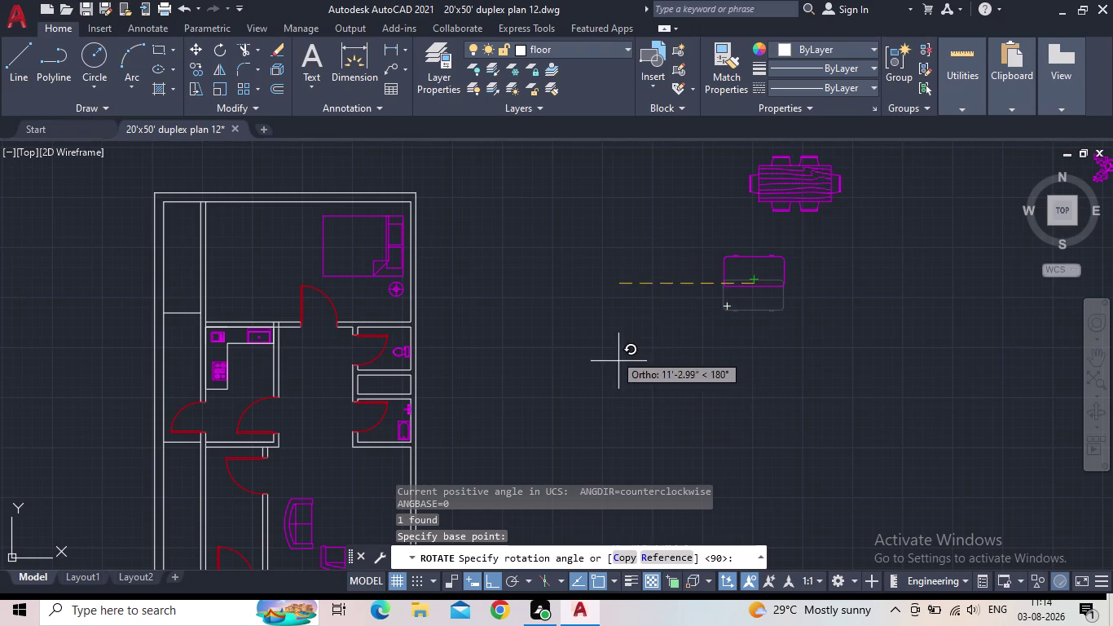
click(726, 199)
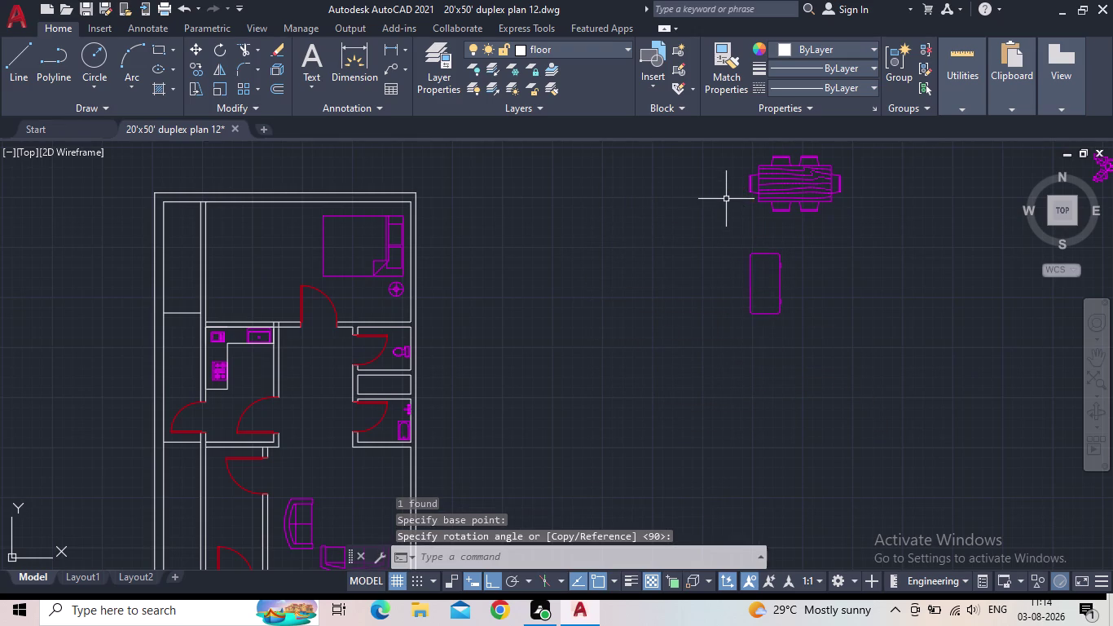
Scale the upright table block down from its top corner.
key(s)
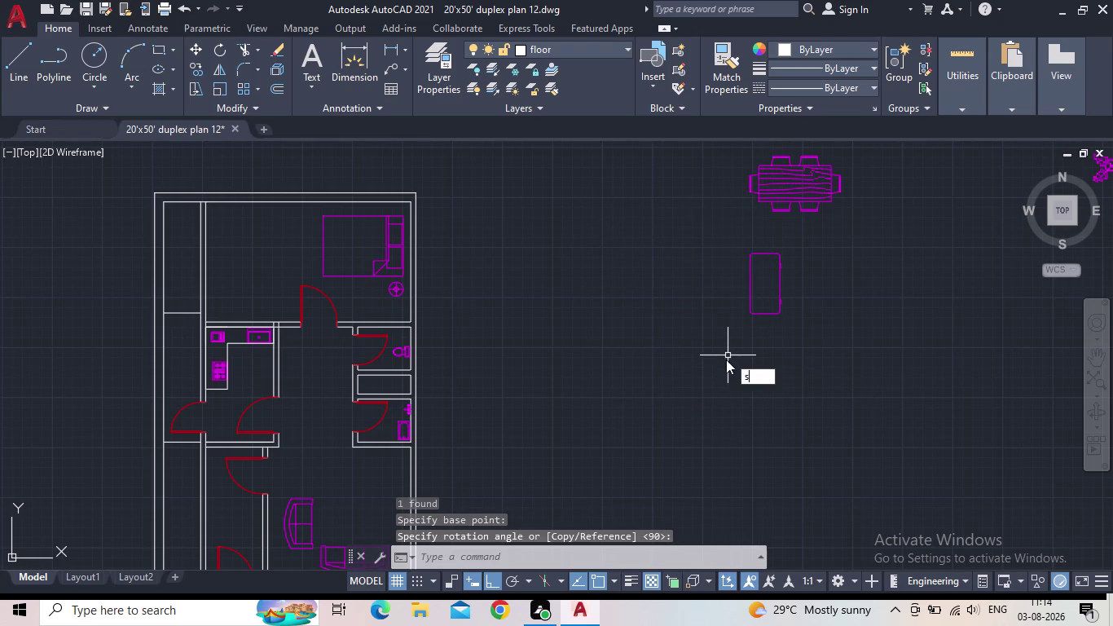
key(c)
key(space)
drag(799, 326, 796, 317)
click(719, 259)
key(space)
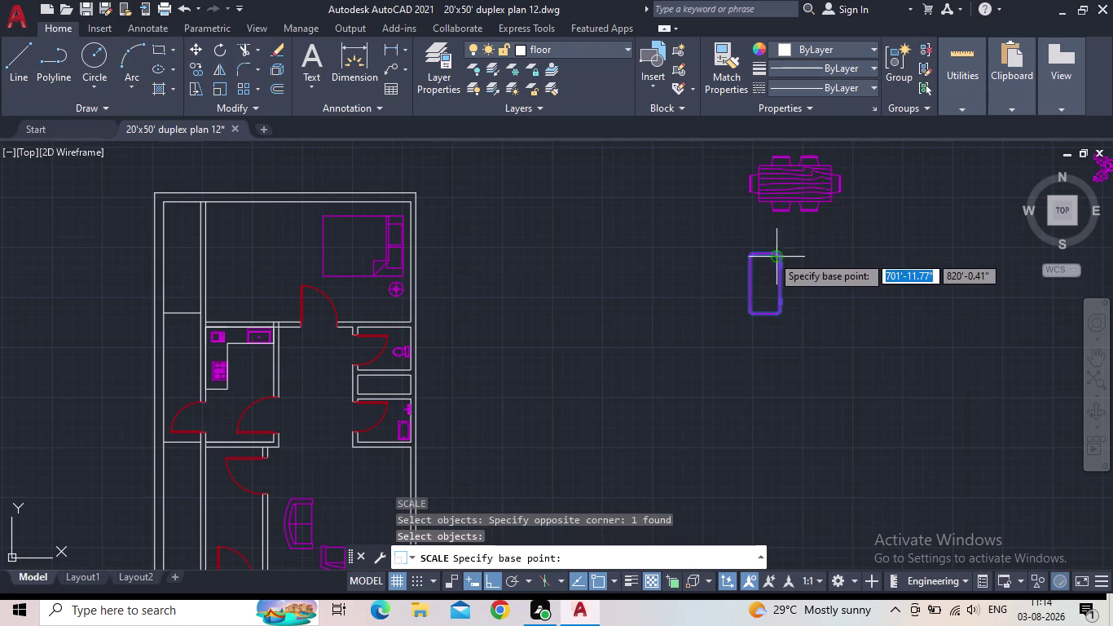
click(763, 255)
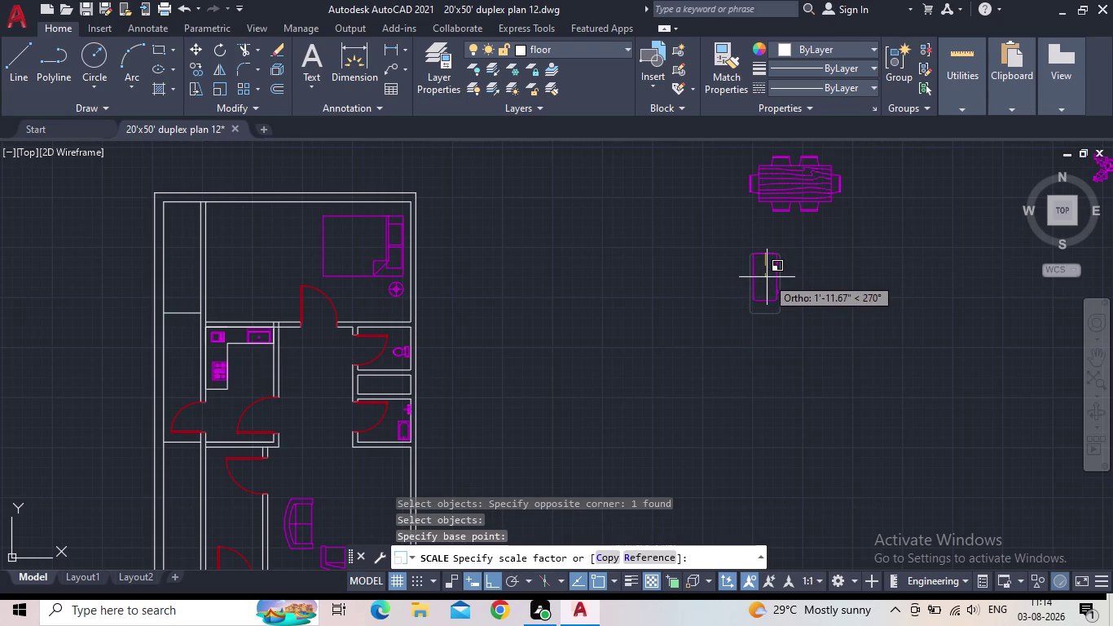
click(767, 275)
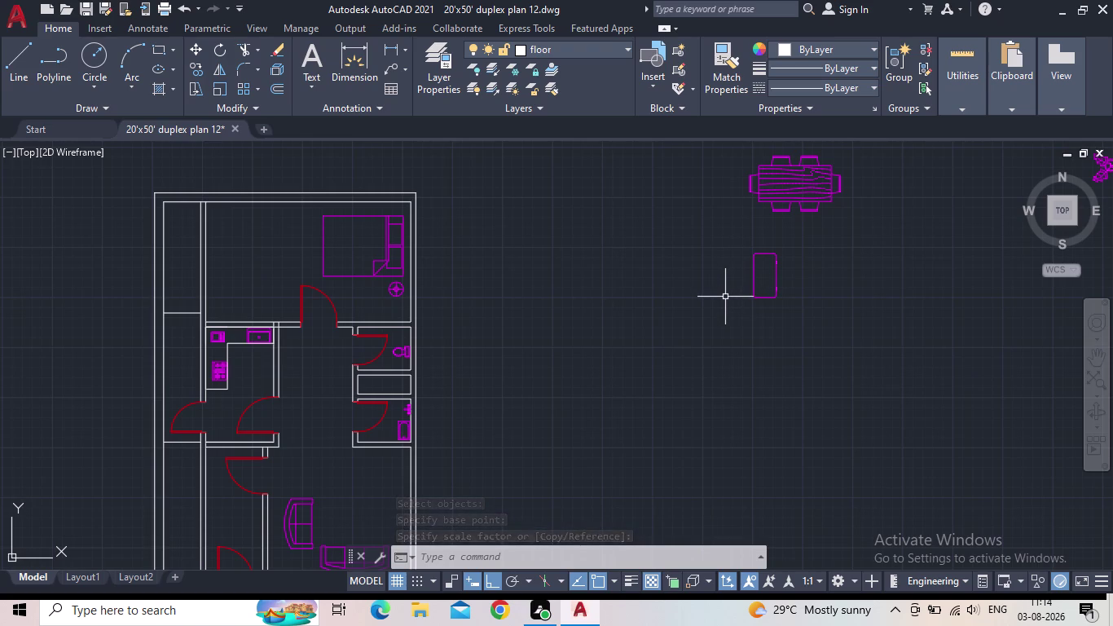
Pick up the resized table by its grip, with ortho off, to move it.
click(753, 286)
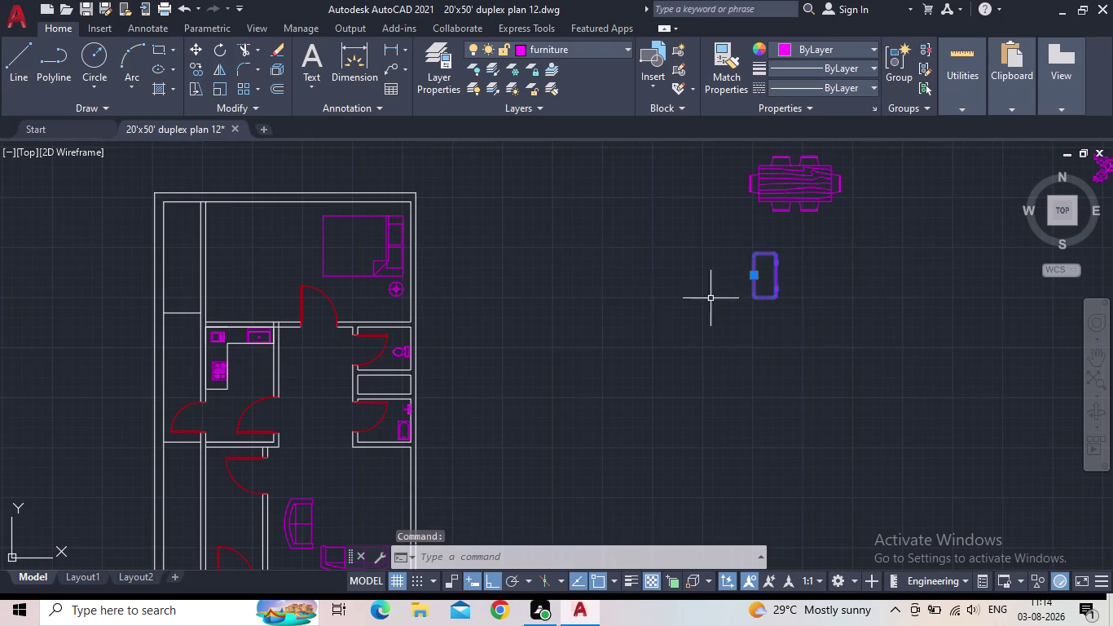
drag(751, 278, 737, 281)
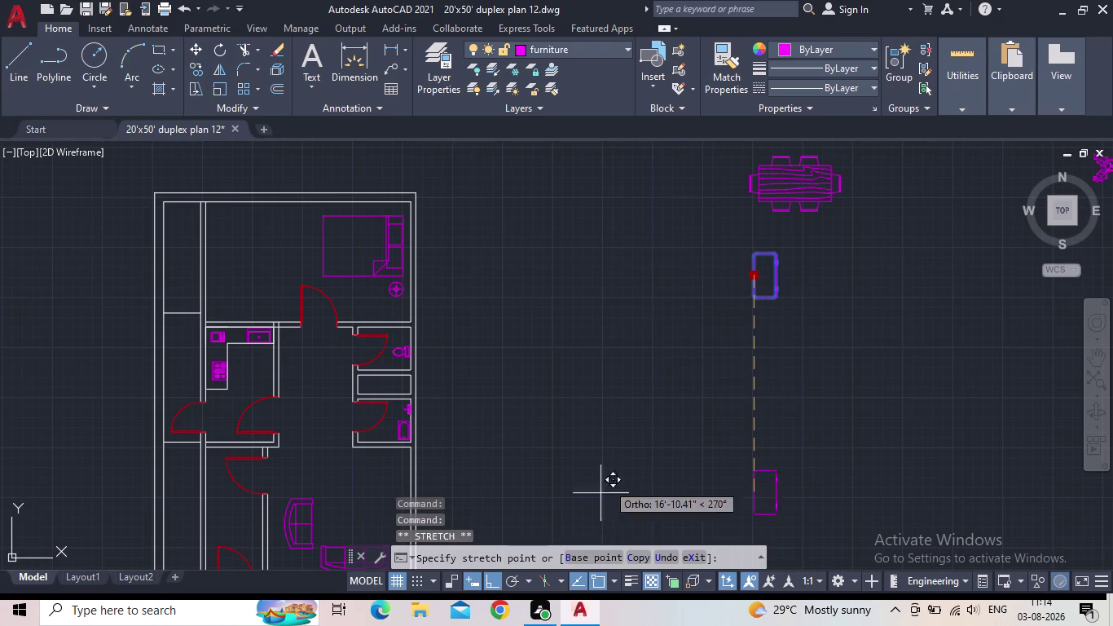
click(490, 586)
Drop the table into the living room beside the armchair.
middle_drag(607, 399, 759, 332)
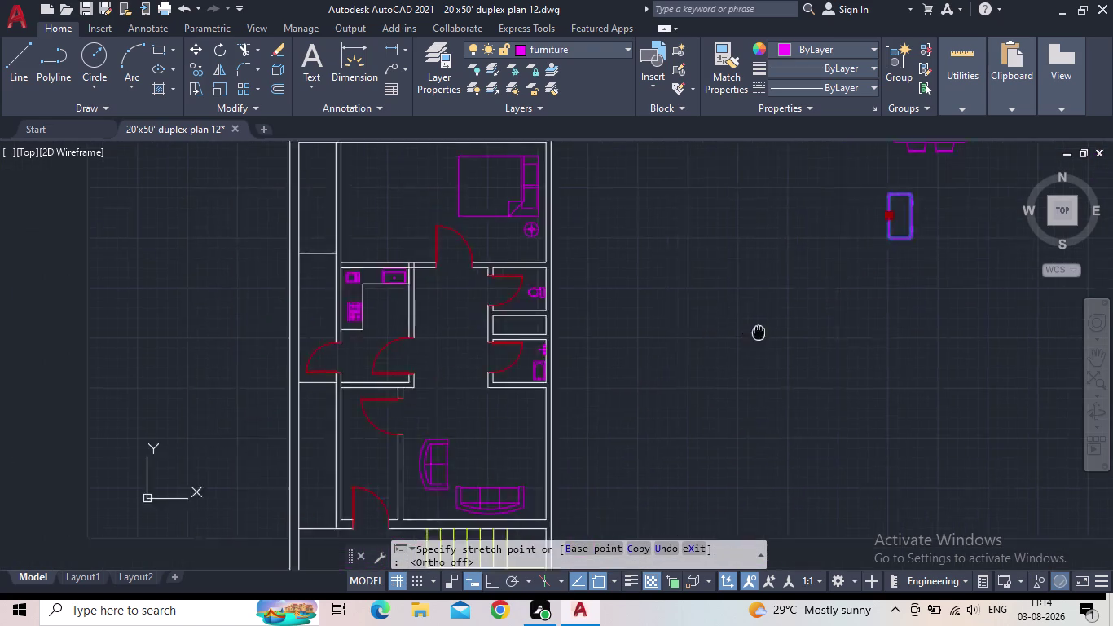
middle_drag(759, 333, 820, 307)
scroll(up, 3)
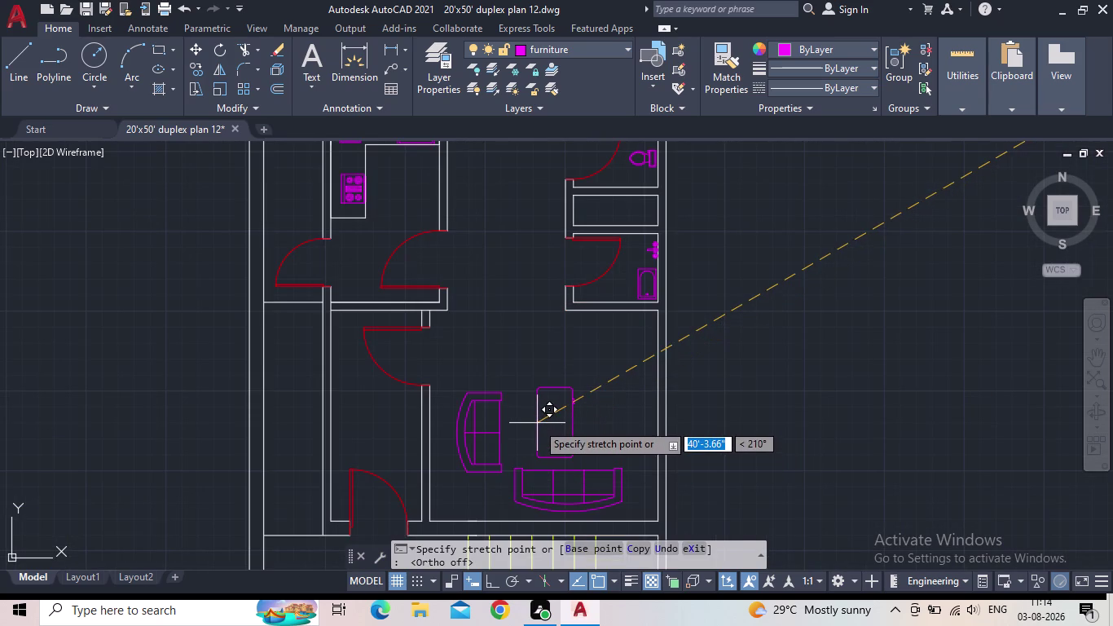
scroll(up, 3)
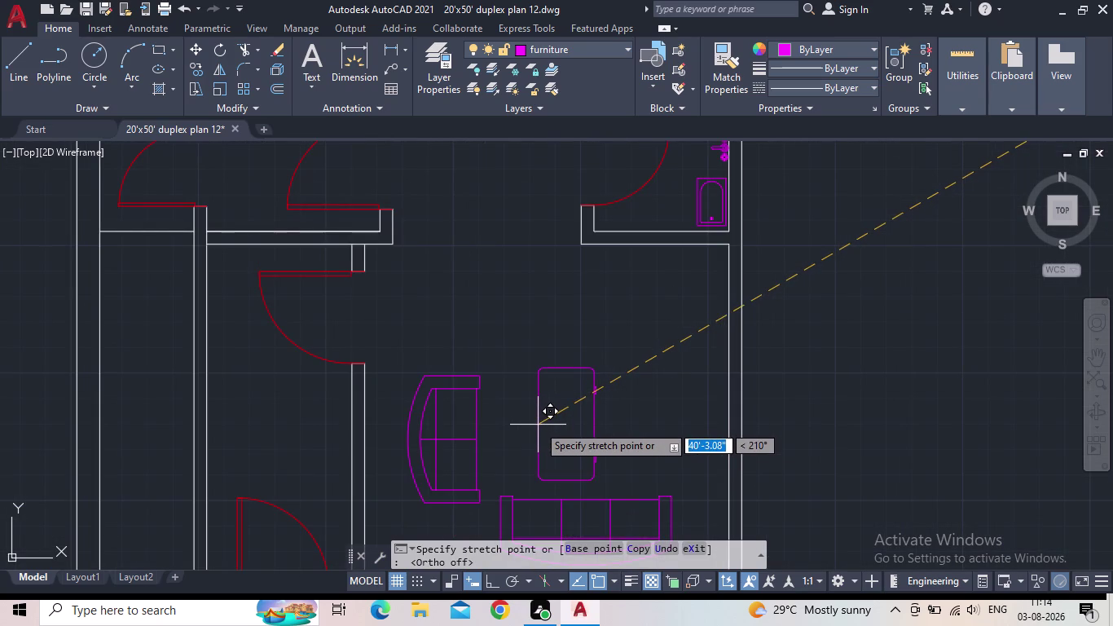
click(552, 413)
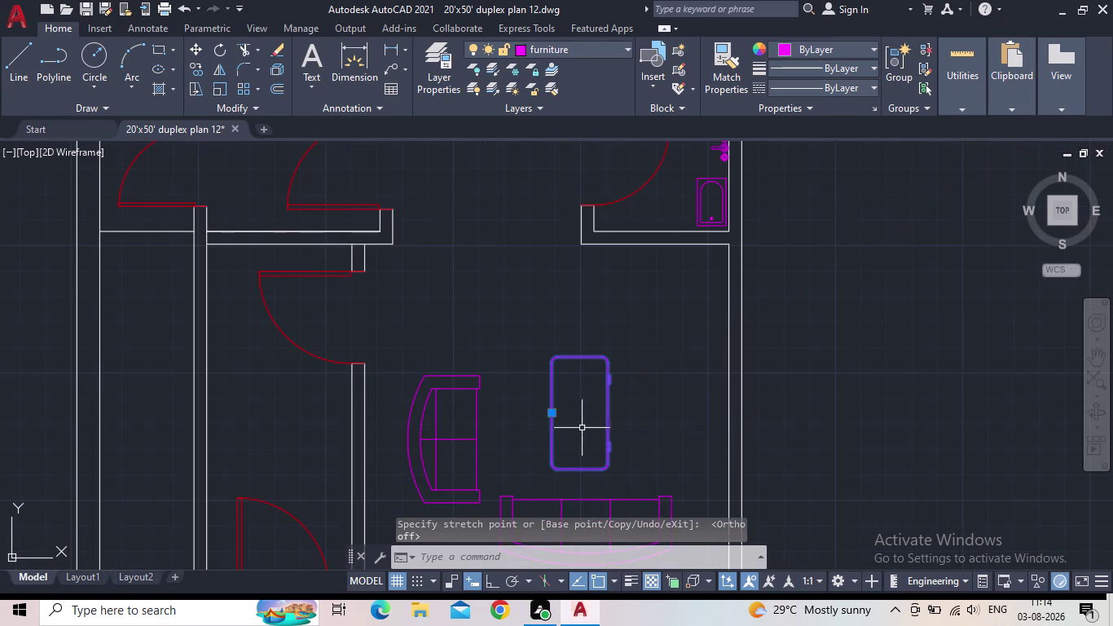
key(Escape)
Rotate the table 90° back to horizontal about its edge, with ortho on.
click(488, 586)
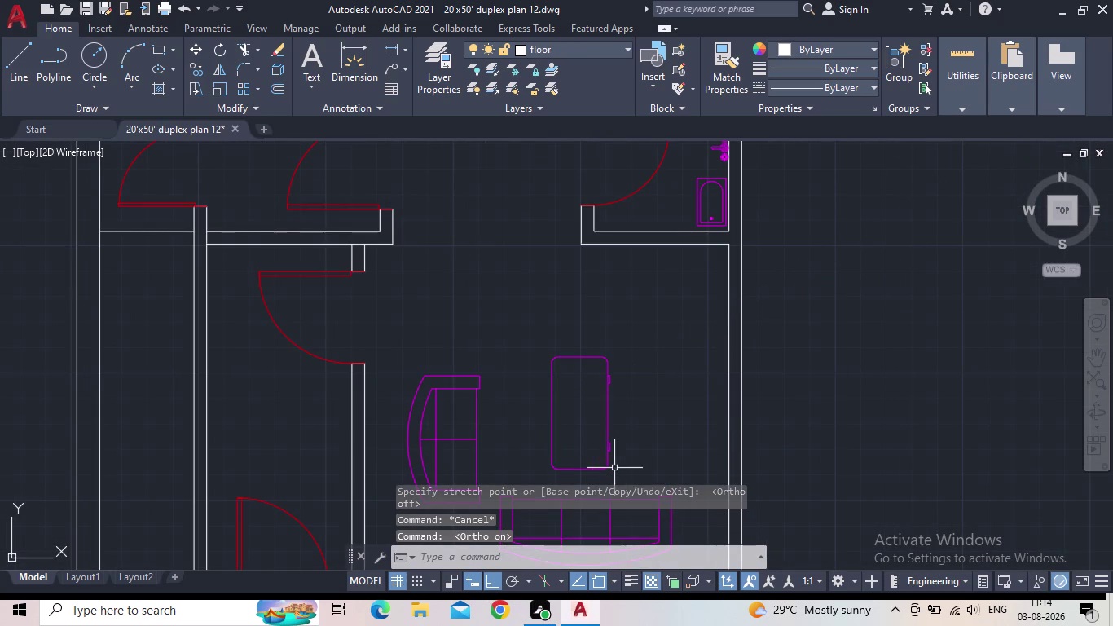
click(646, 458)
click(579, 437)
key(r)
key(o)
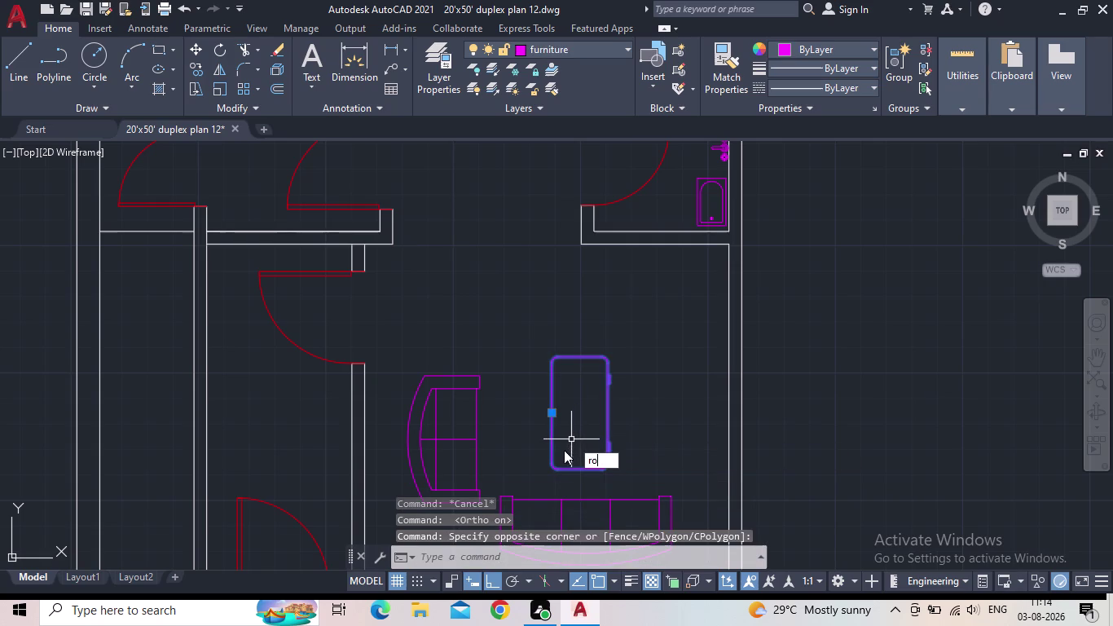
key(space)
click(608, 415)
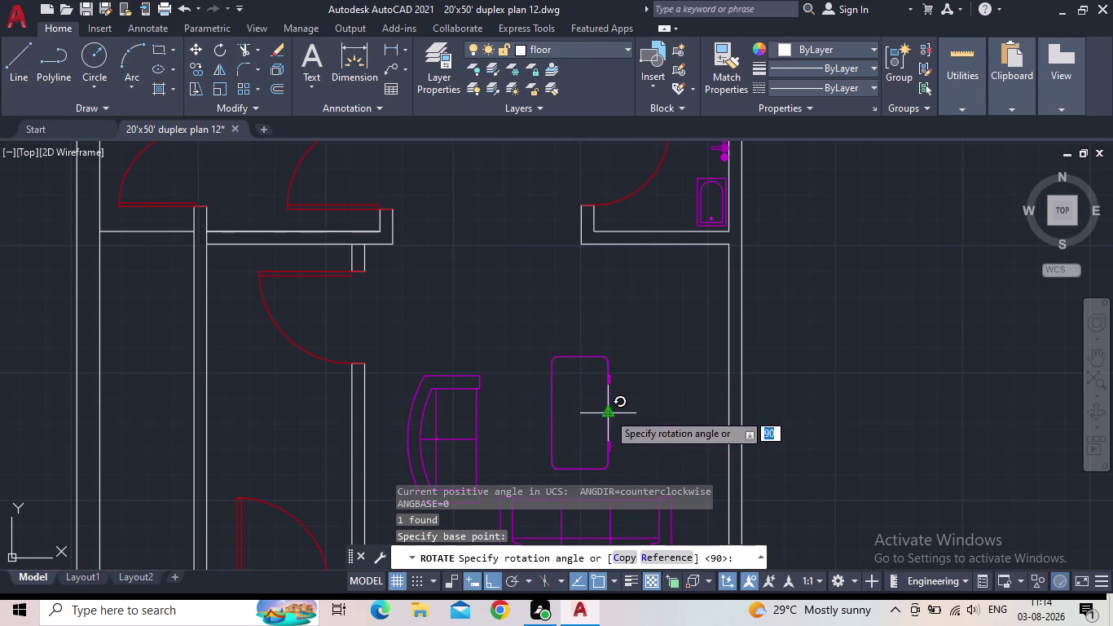
click(571, 454)
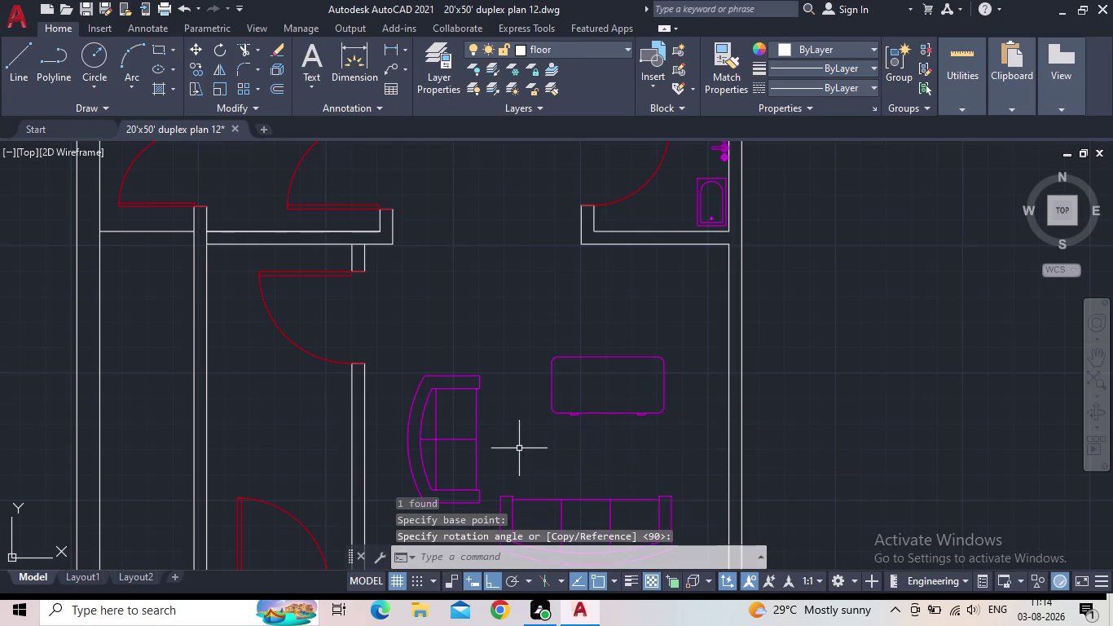
key(Escape)
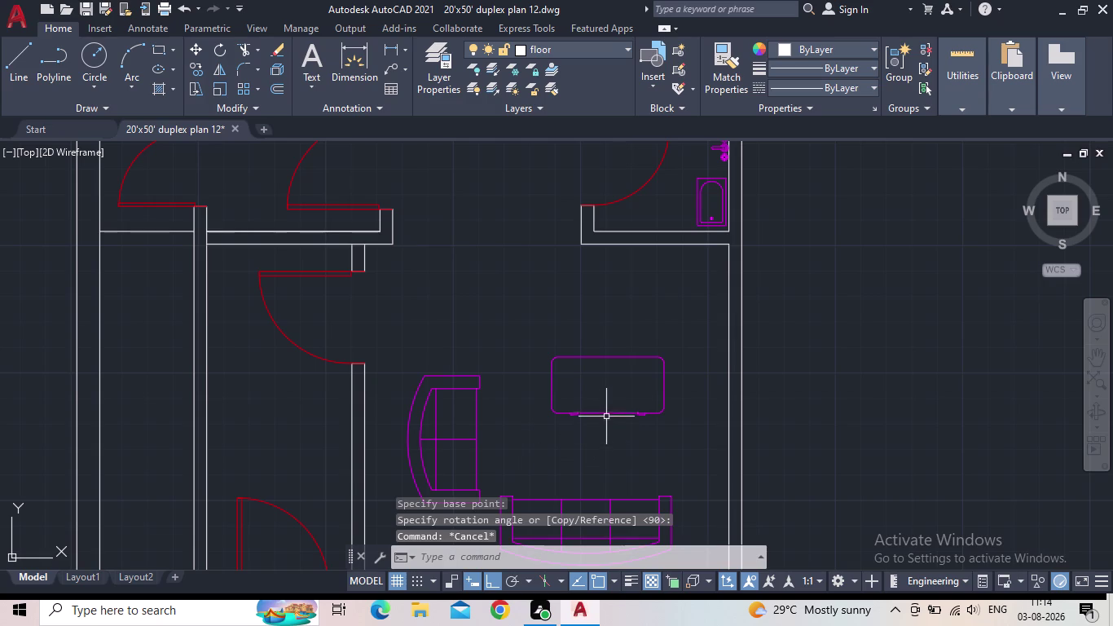
Move the horizontal table to the centre between the armchair and long sofa.
click(607, 413)
click(606, 356)
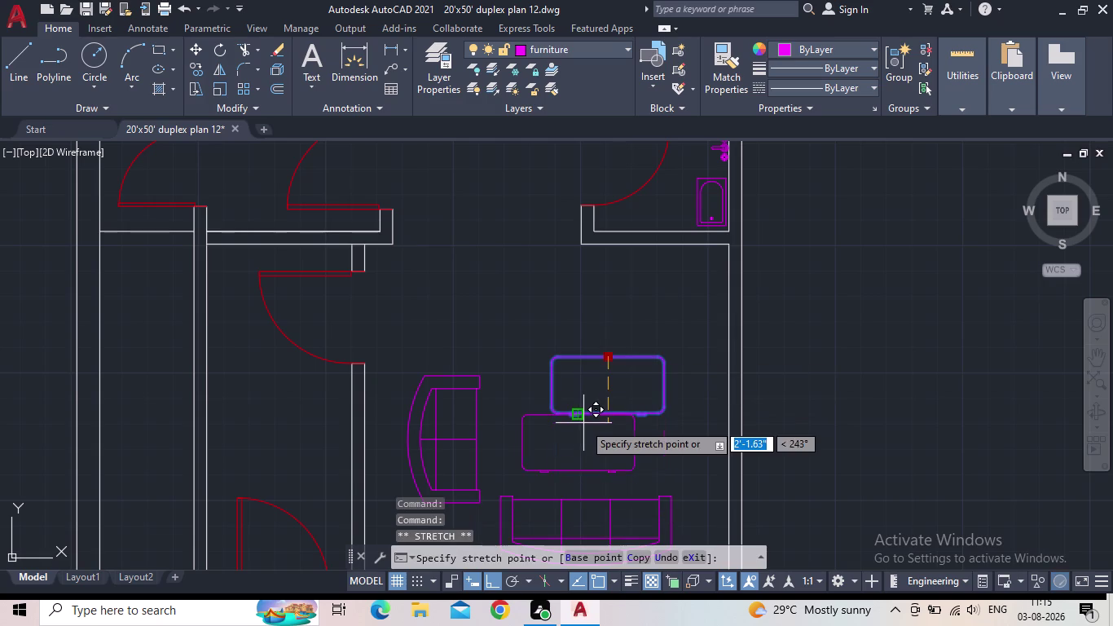
click(495, 583)
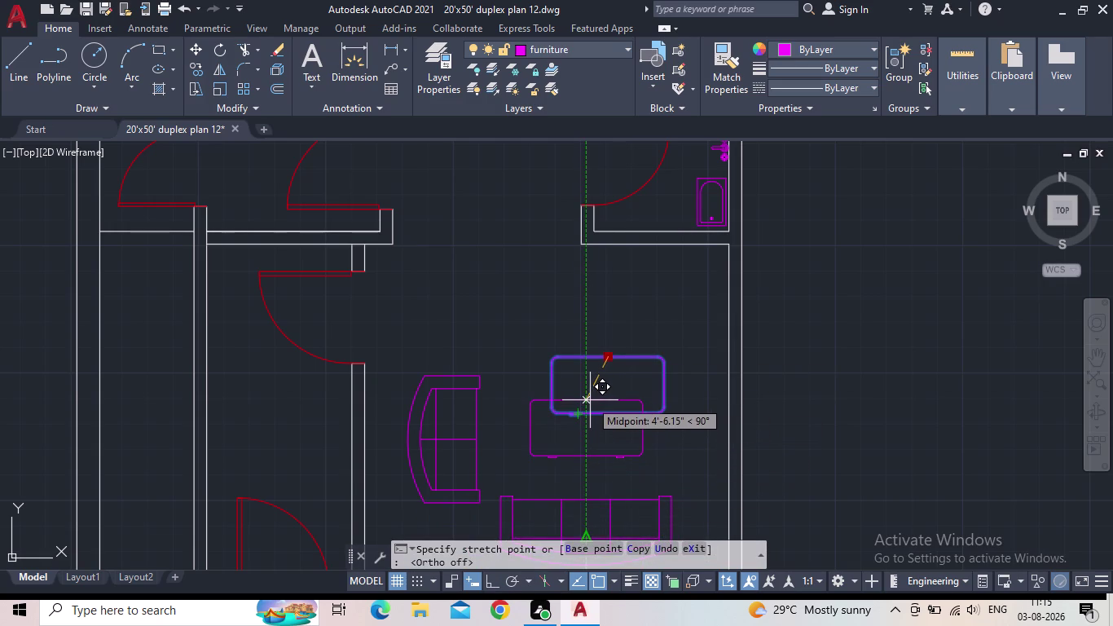
click(592, 400)
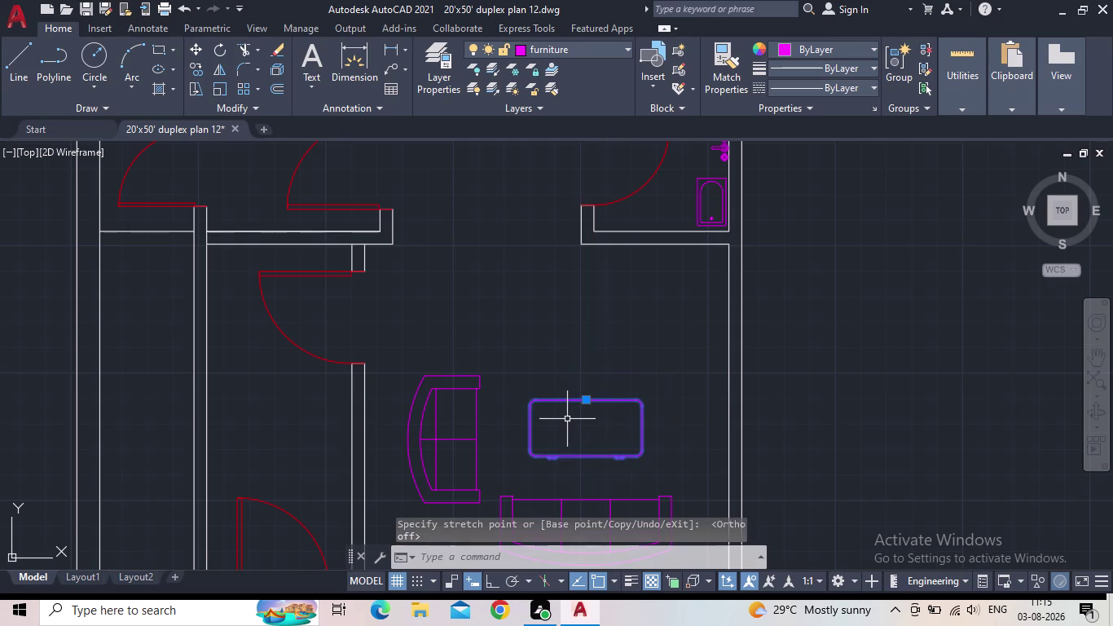
key(Escape)
scroll(down, 3)
middle_drag(617, 392, 621, 375)
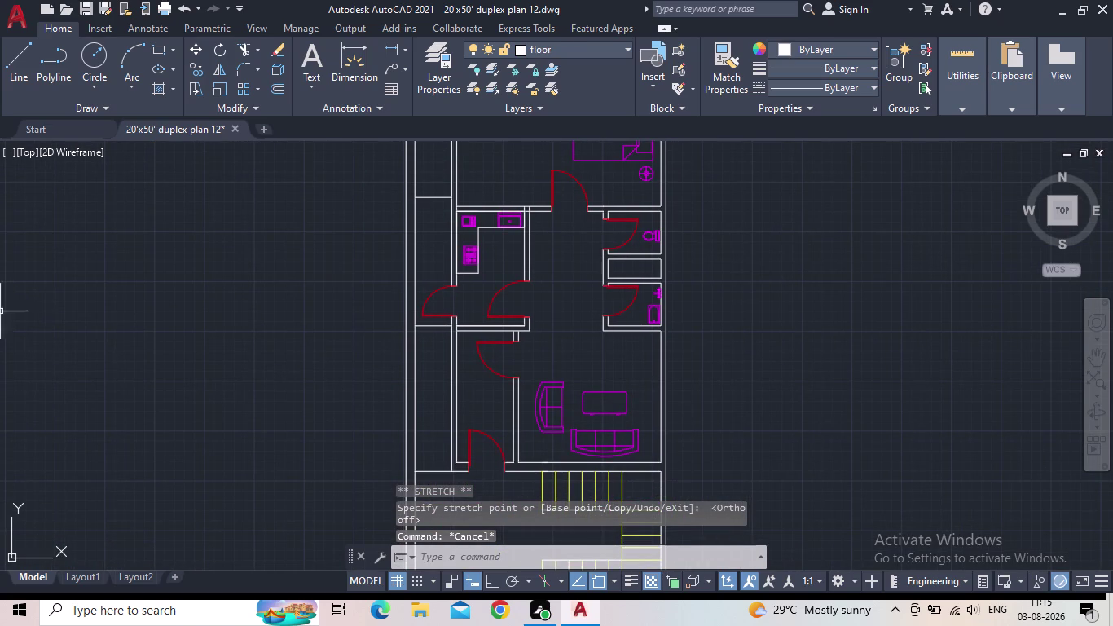
Save the duplex drawing, then zoom out to show the whole plan and spare furniture.
click(83, 5)
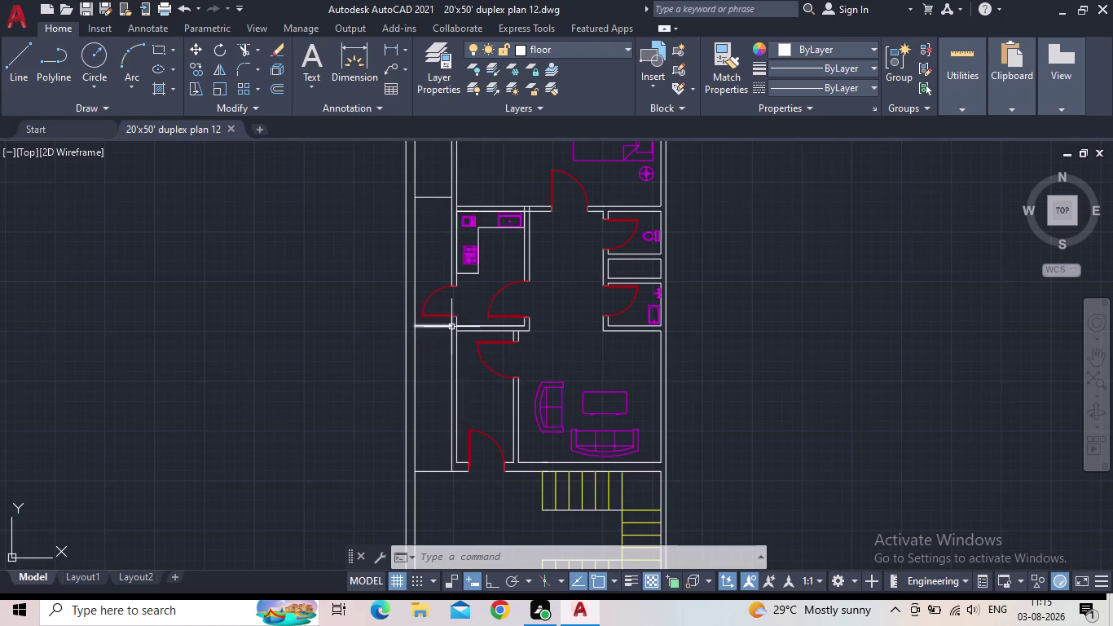
scroll(down, 3)
middle_drag(658, 296, 583, 367)
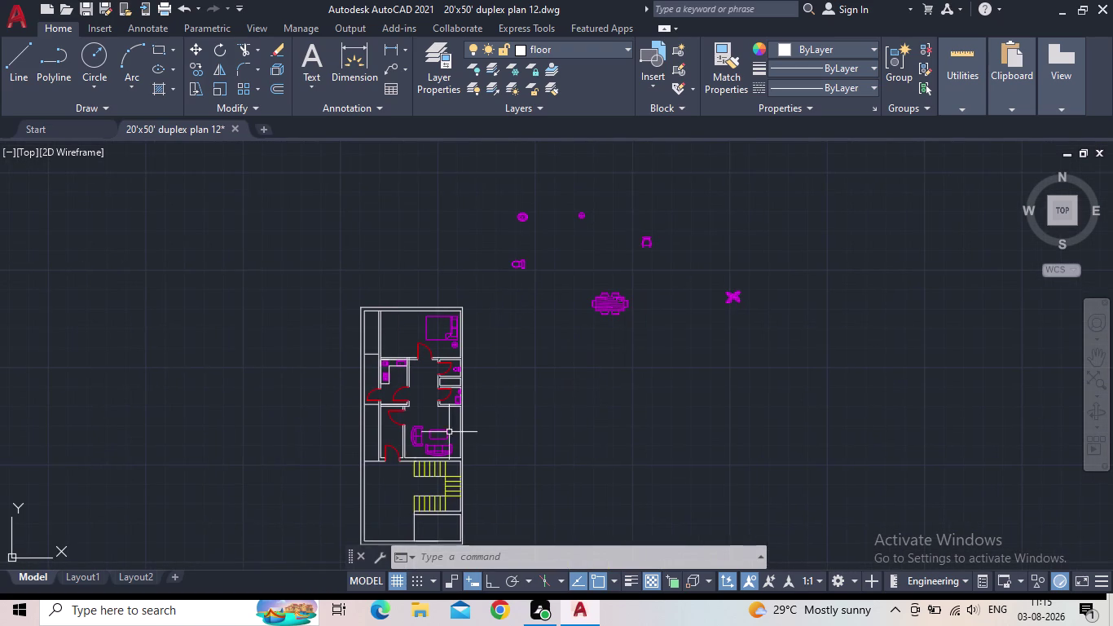